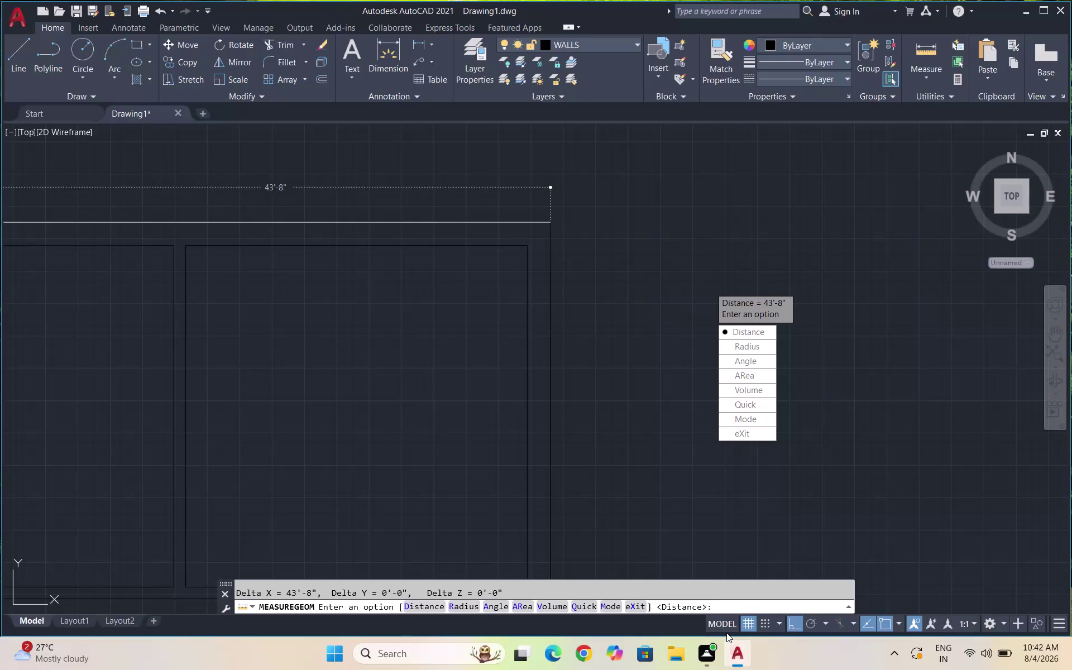
Measure the plan's left side from its lower-left to upper-left corner, reading 28'-3".
scroll(down, 3)
scroll(down, 3)
key(Return)
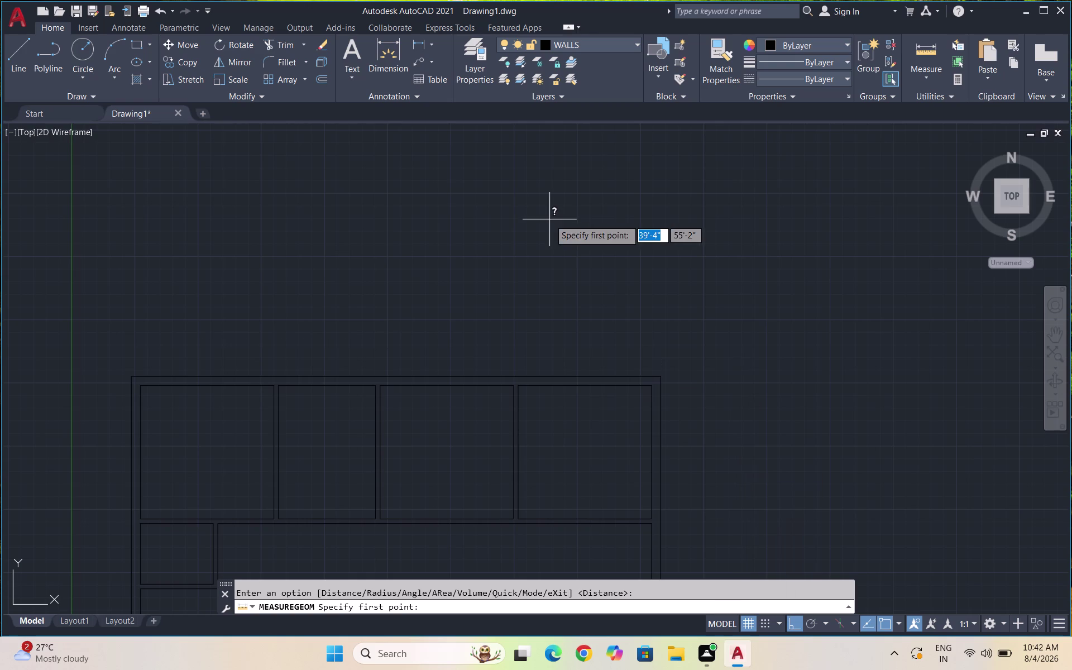
scroll(down, 3)
scroll(up, 3)
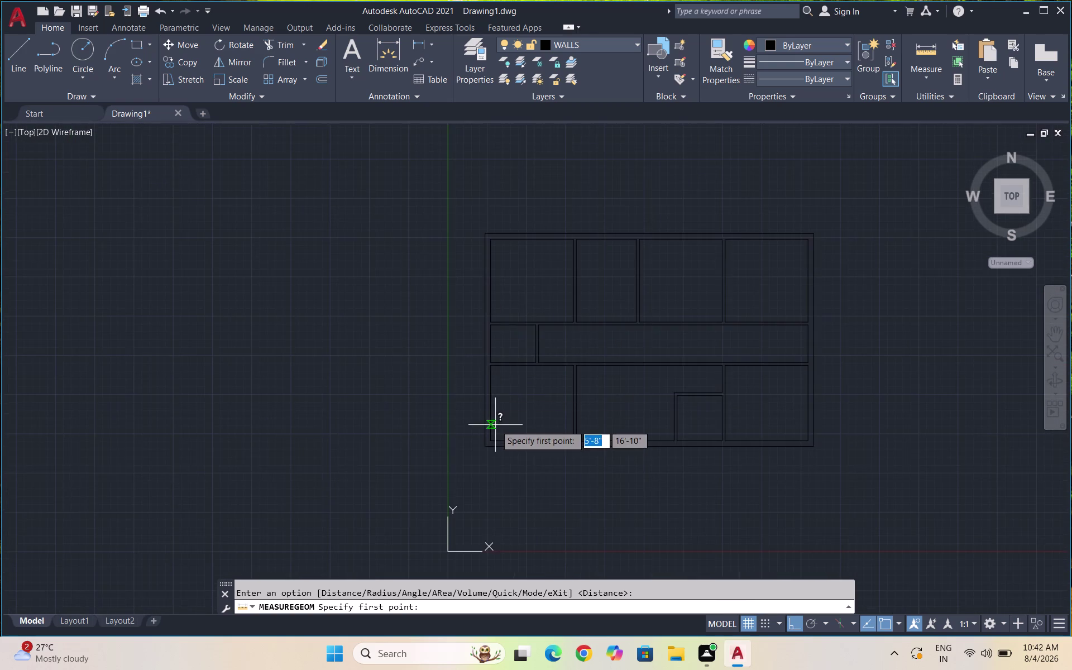
scroll(up, 3)
click(469, 485)
scroll(down, 3)
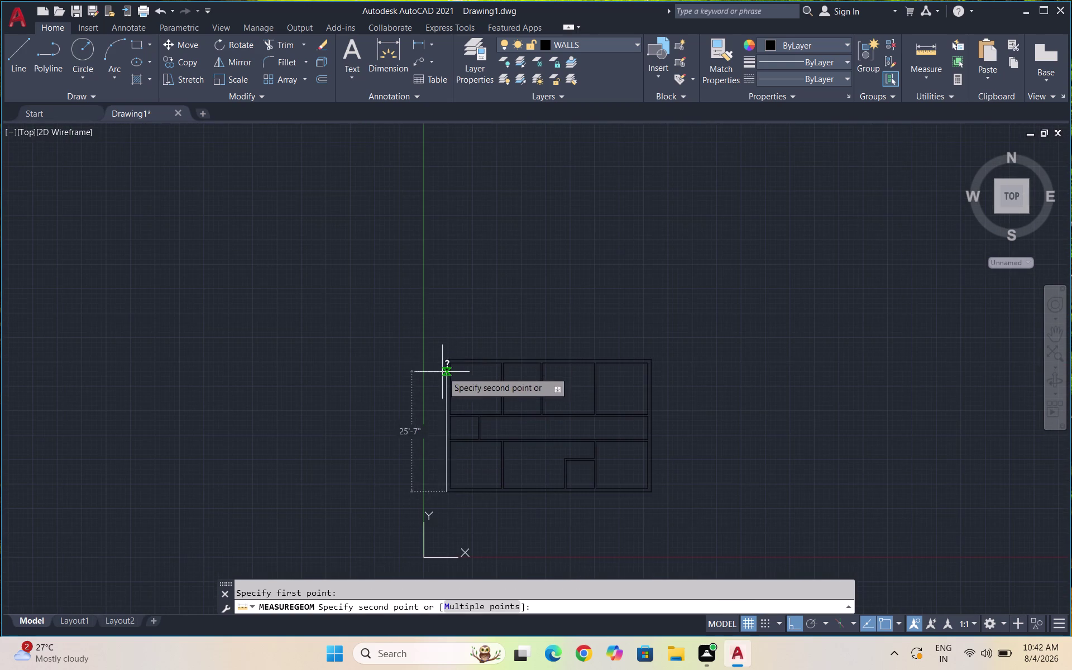
scroll(up, 3)
click(452, 326)
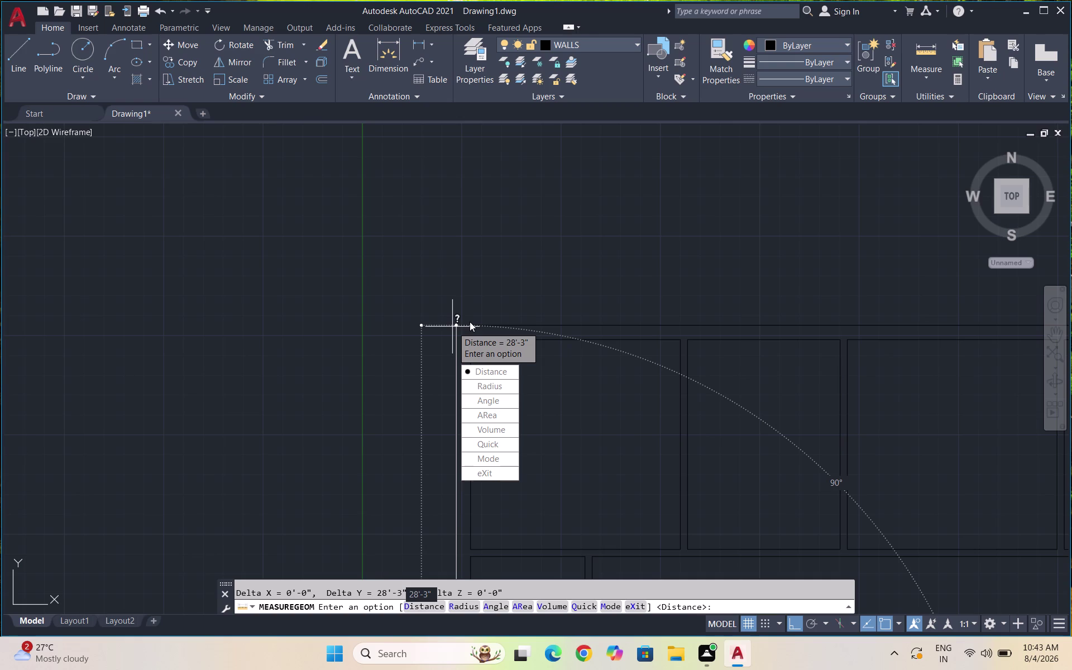
Bring up the distance measurement options and dismiss them without choosing.
scroll(up, 3)
click(532, 270)
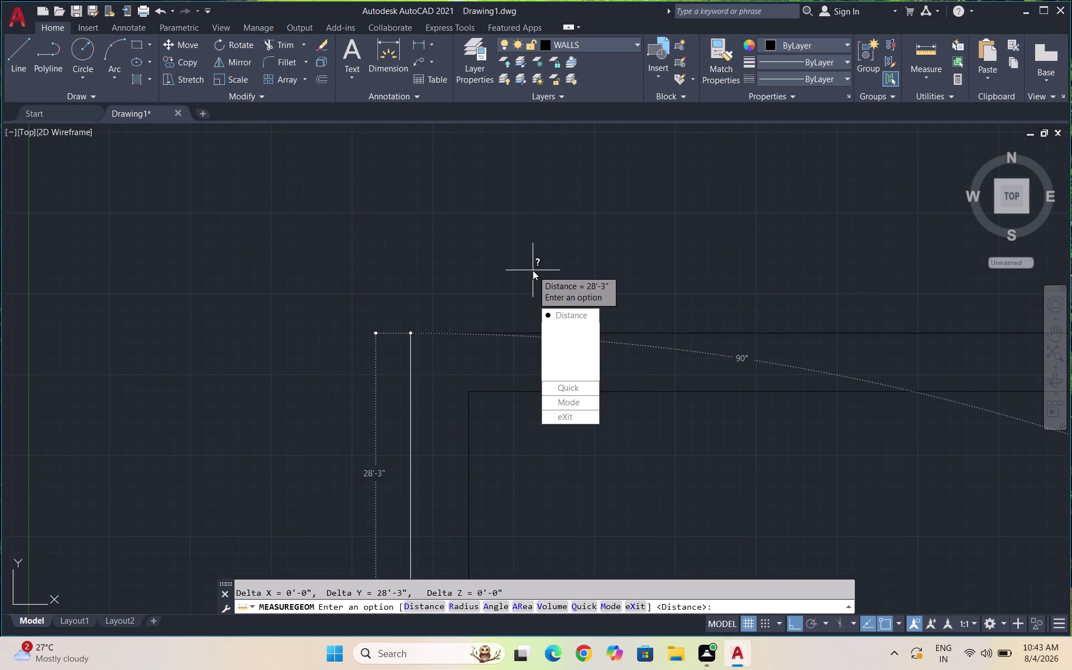
click(525, 285)
right_click(525, 284)
right_click(525, 284)
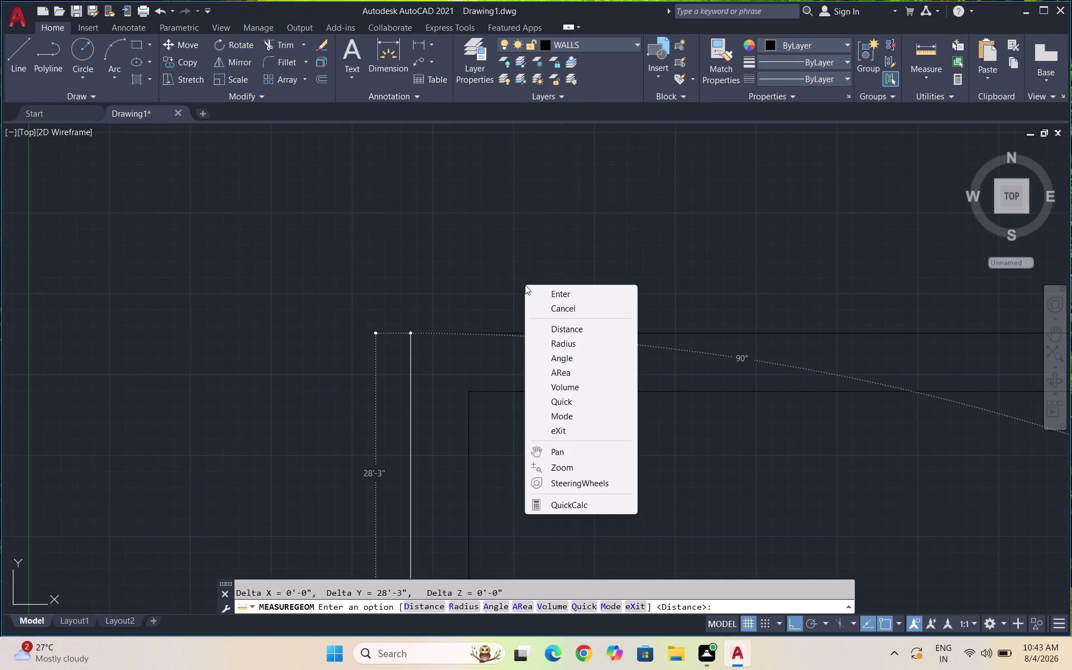
click(524, 284)
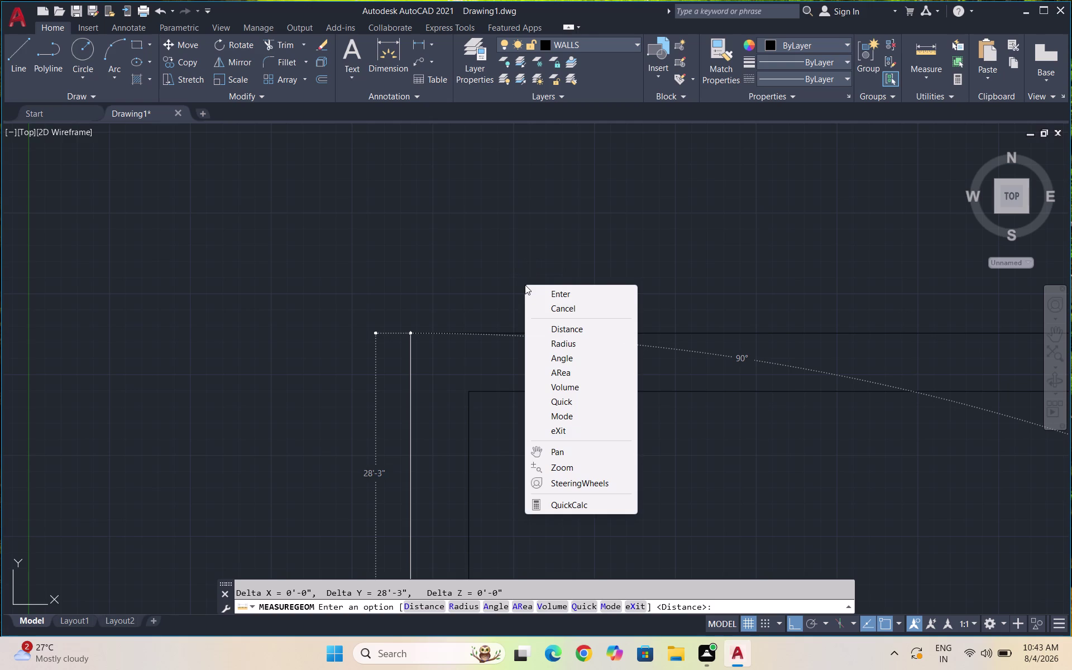
click(524, 284)
click(525, 285)
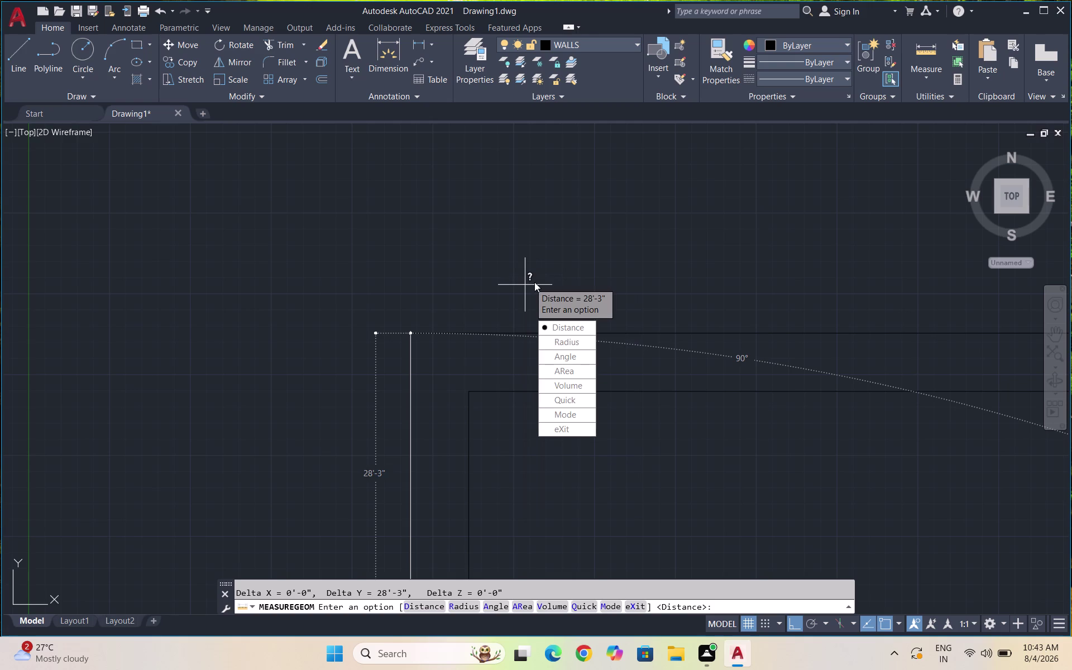
Reopen the measurement options, then cancel the distance measurement with Esc.
click(595, 286)
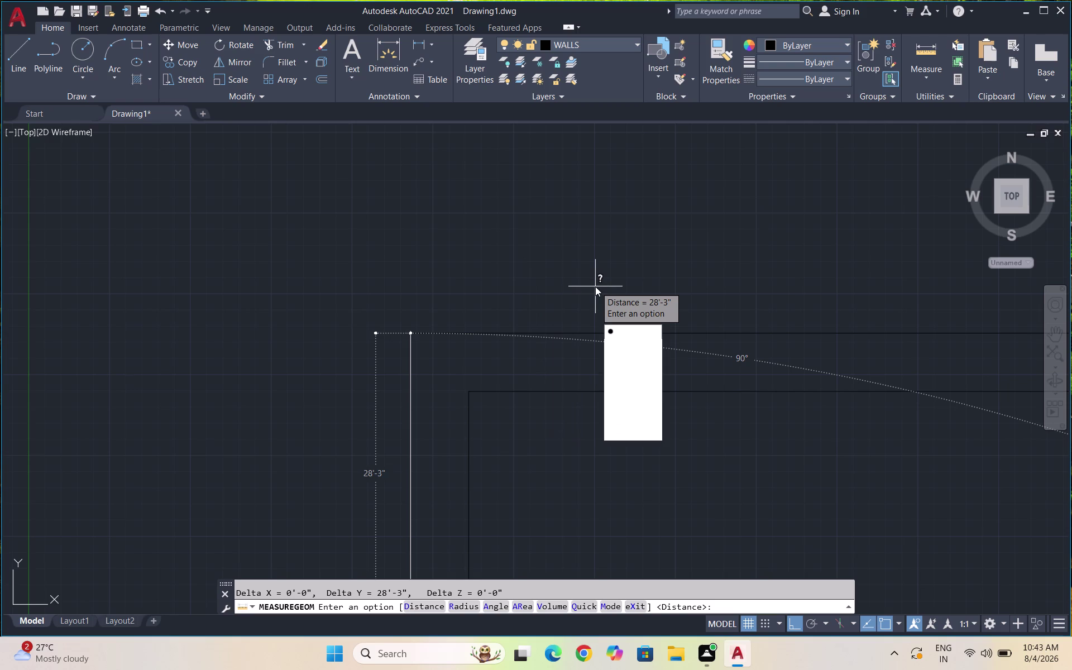
triple_click(595, 287)
right_click(595, 287)
right_click(595, 287)
double_click(595, 287)
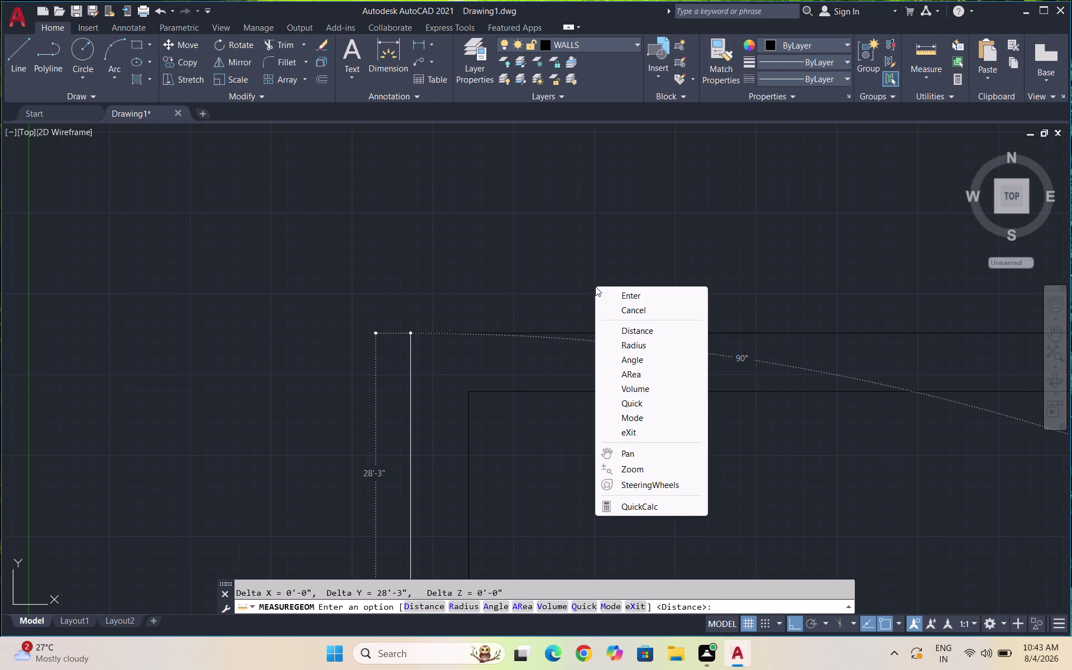
click(628, 287)
click(630, 286)
key(Escape)
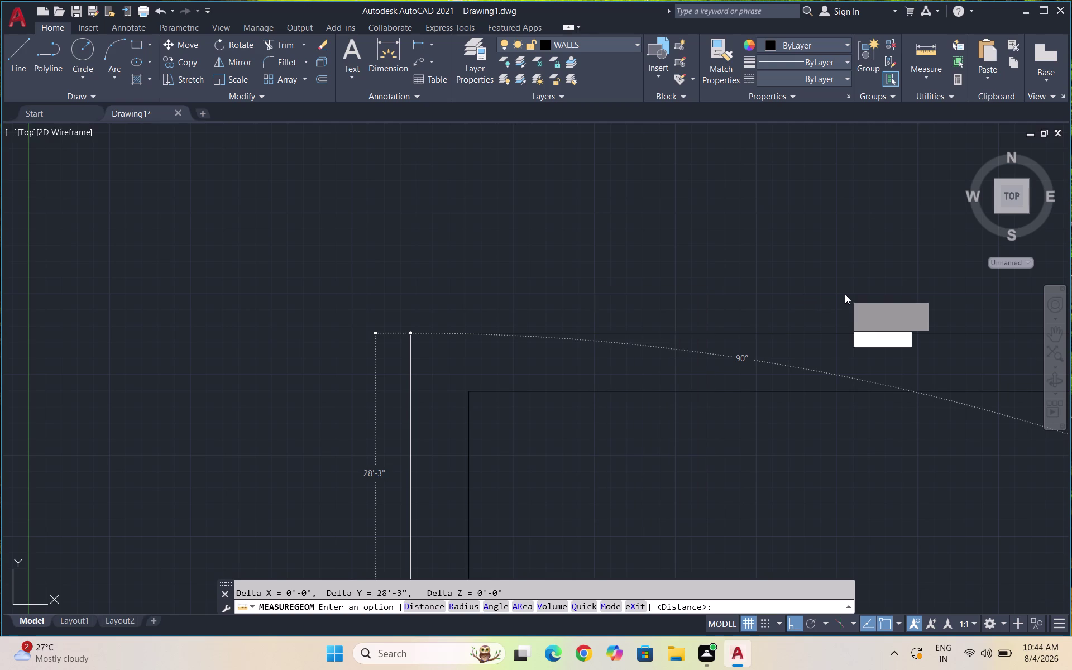
key(Escape)
scroll(down, 3)
Zoom into the plan and pick FURNITURE from the Home tab layer list.
scroll(down, 3)
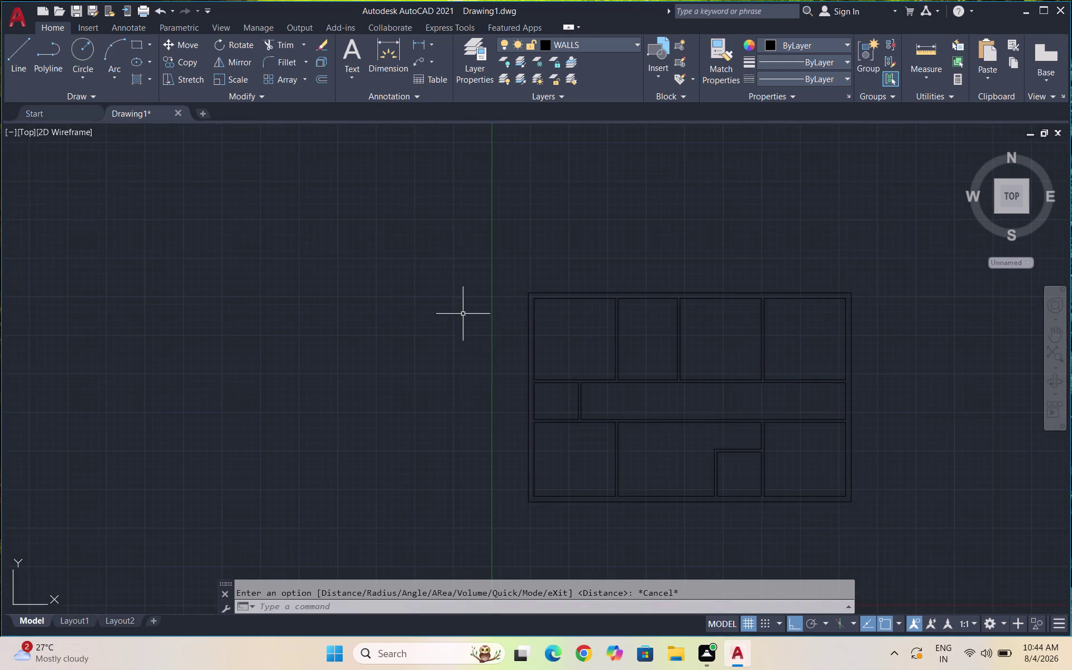
scroll(down, 3)
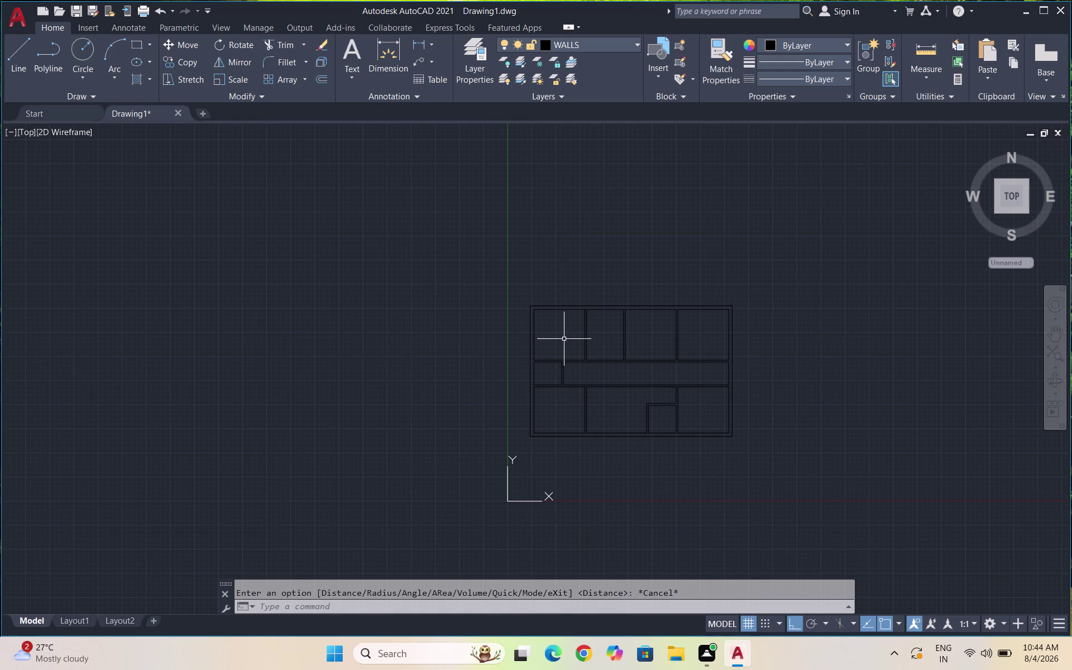
scroll(up, 3)
scroll(up, 3)
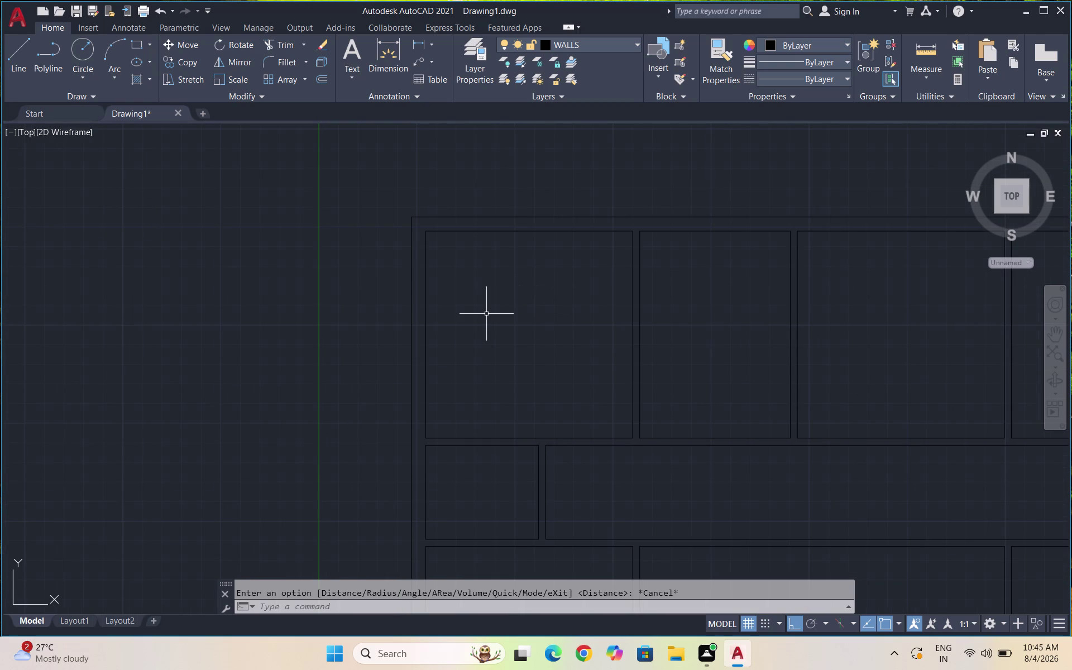
click(599, 45)
click(593, 114)
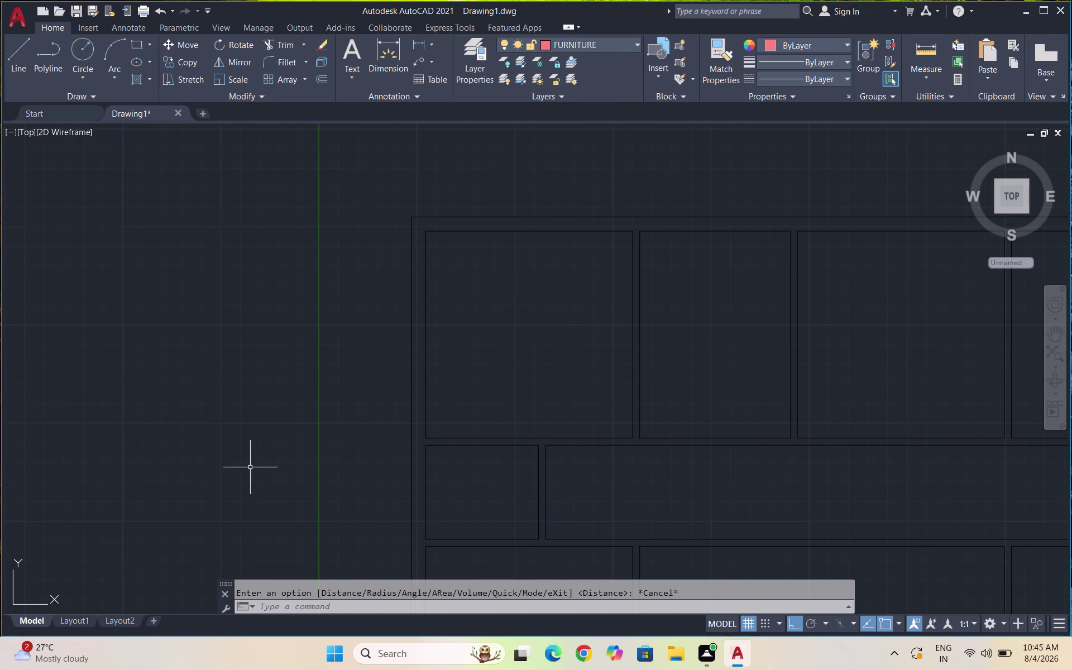
Open DesignCenter with DC and browse Sample > en-us > DesignCenter.
text(DC)
key(Return)
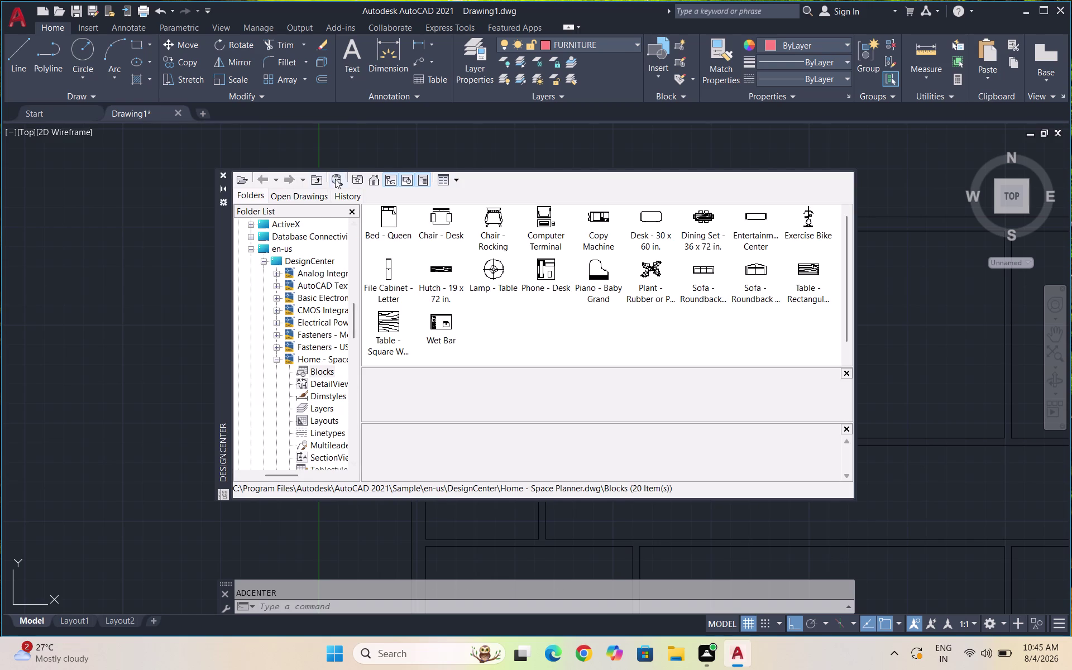
click(374, 179)
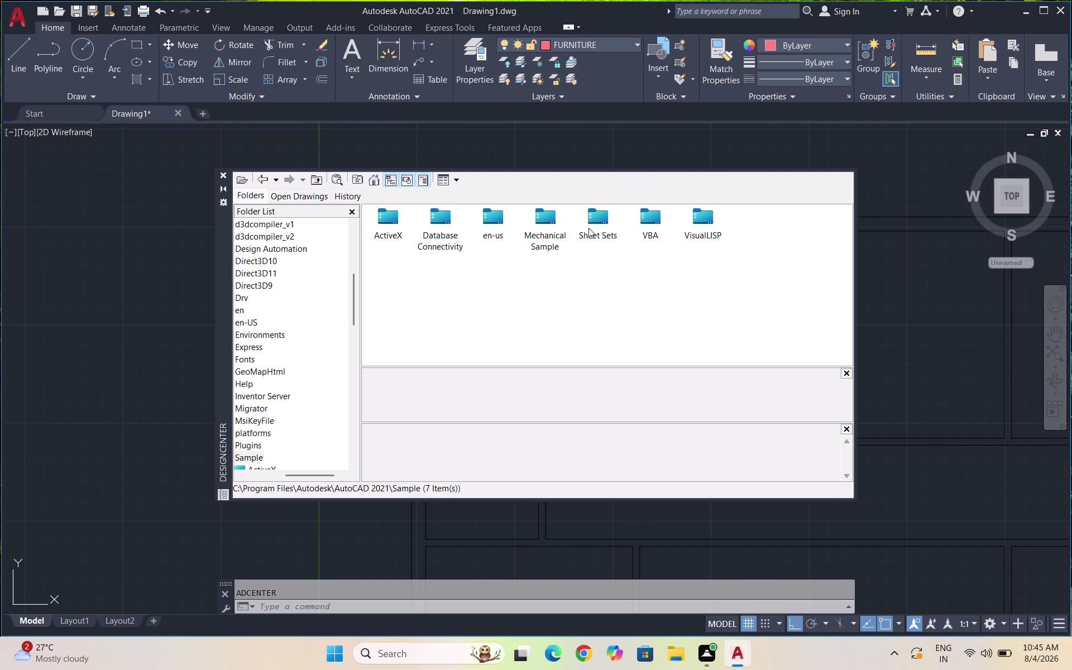
double_click(492, 212)
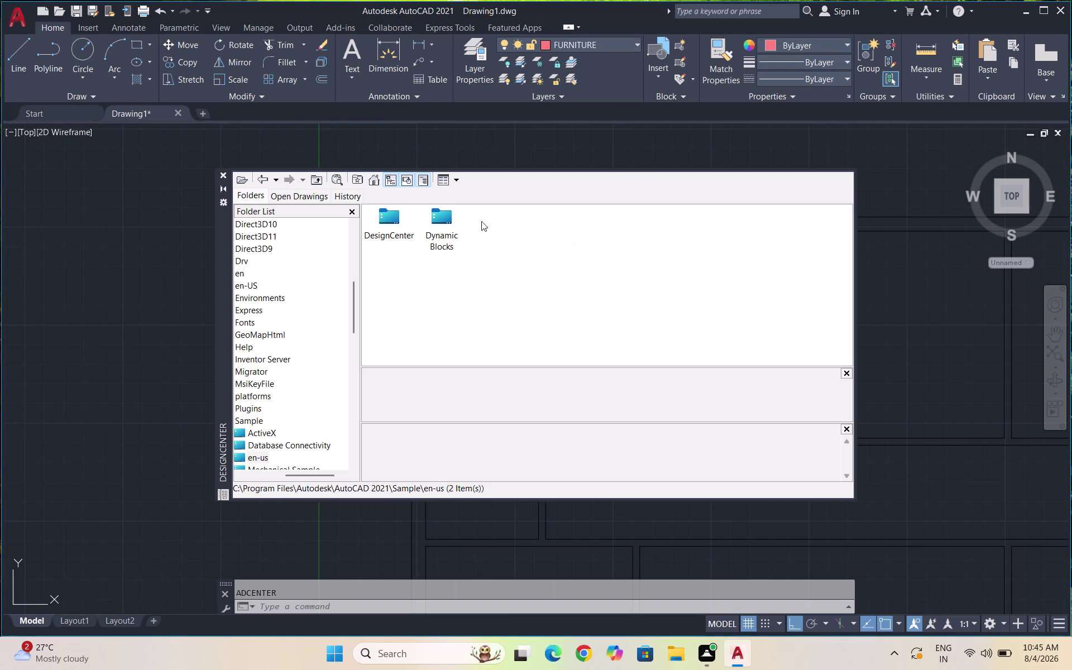
double_click(397, 219)
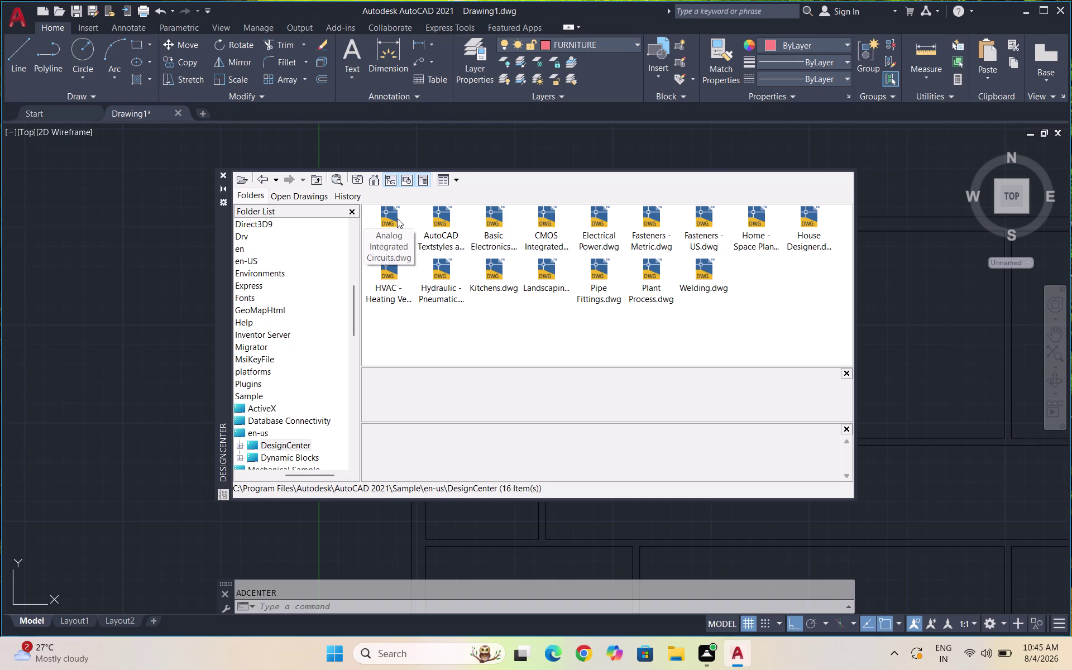
Preview the Home - Space Planner.dwg blocks, then go back up to the Sample folder.
double_click(753, 228)
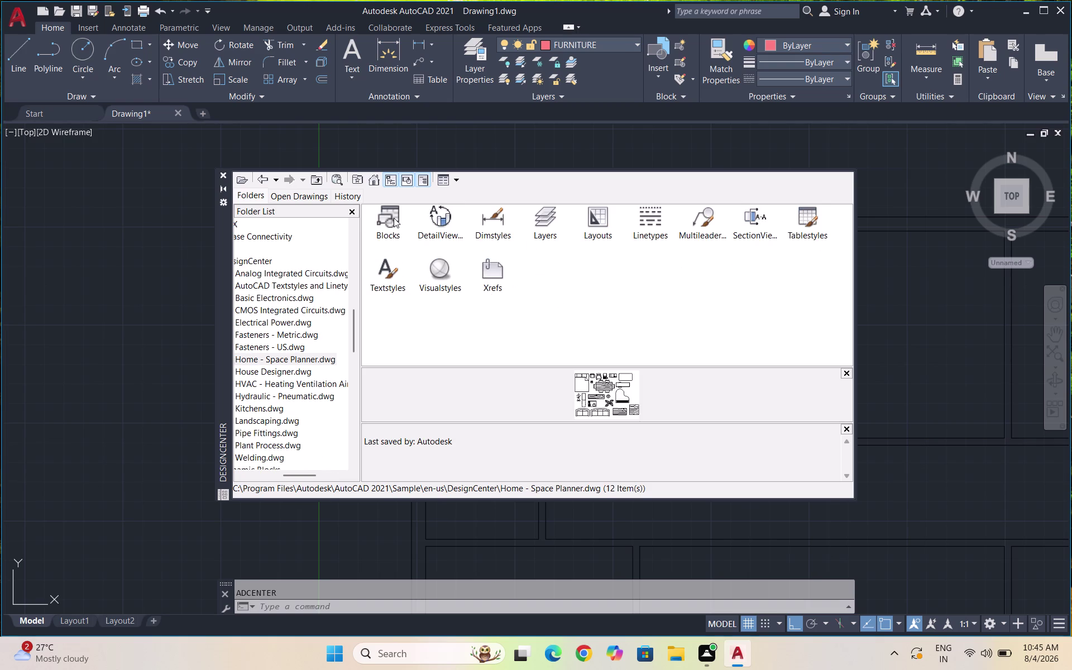
double_click(393, 218)
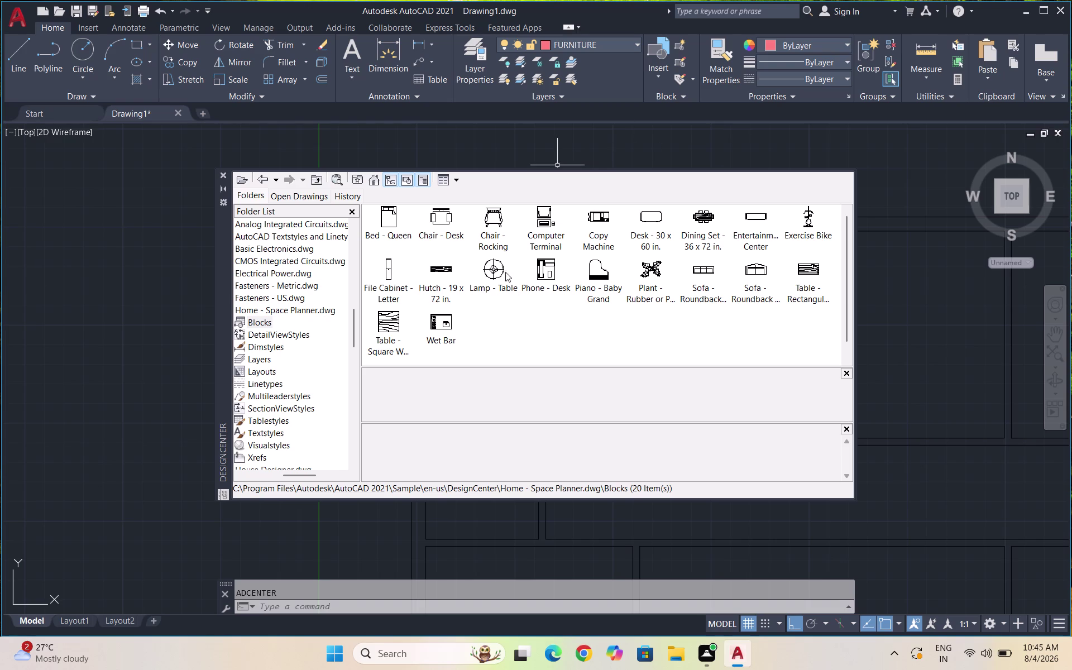
click(262, 180)
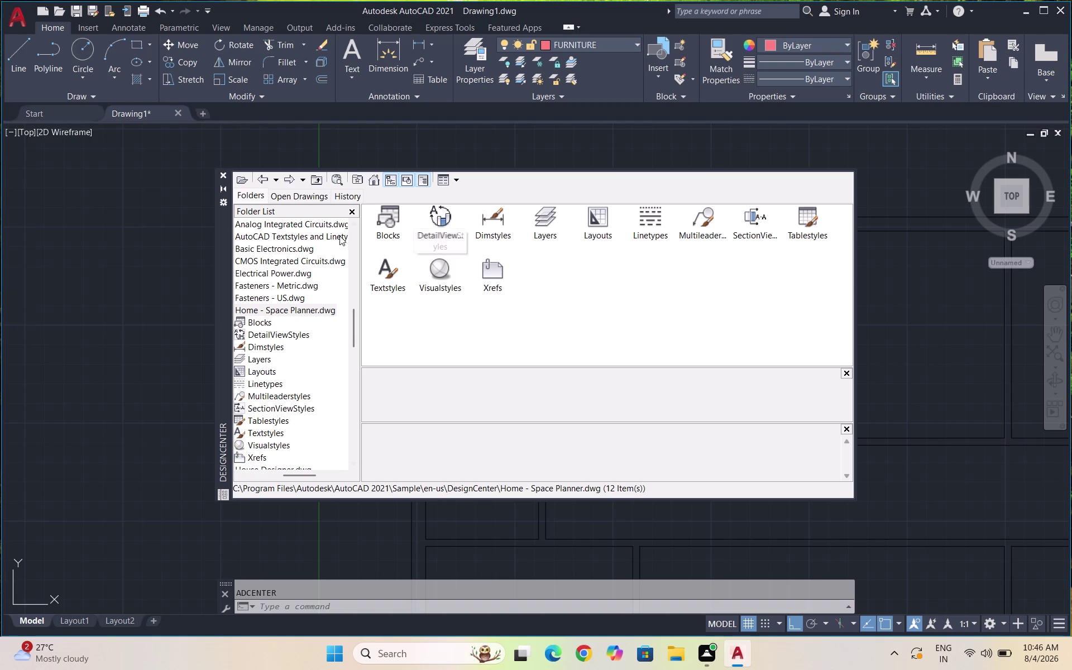
click(368, 181)
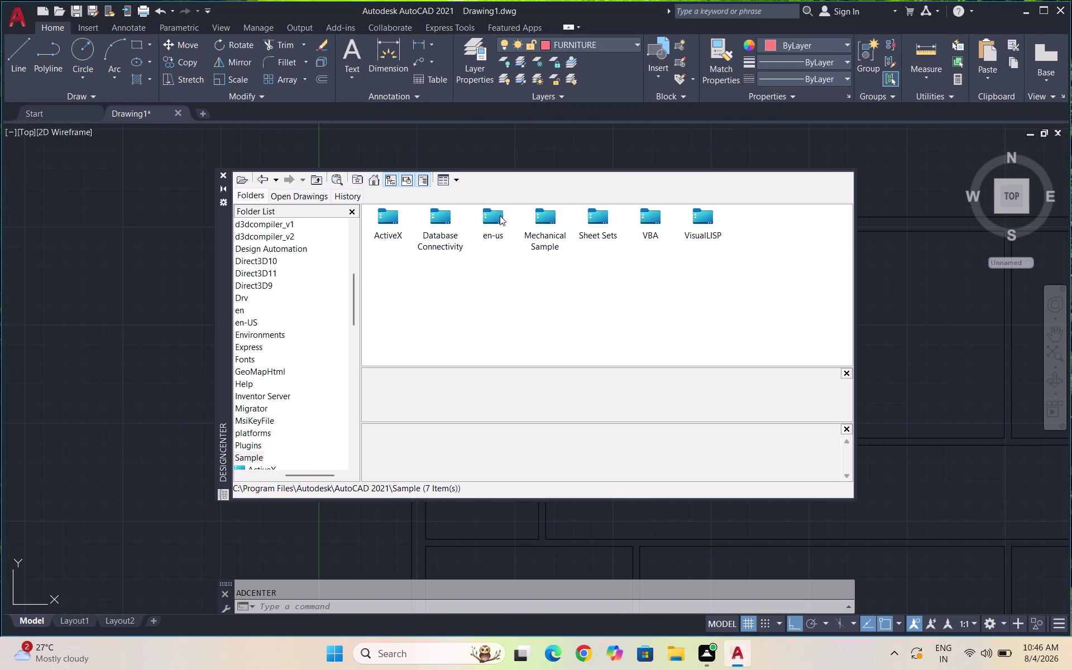
Browse en-us > DesignCenter and view the House Designer.dwg blocks.
double_click(499, 216)
double_click(398, 219)
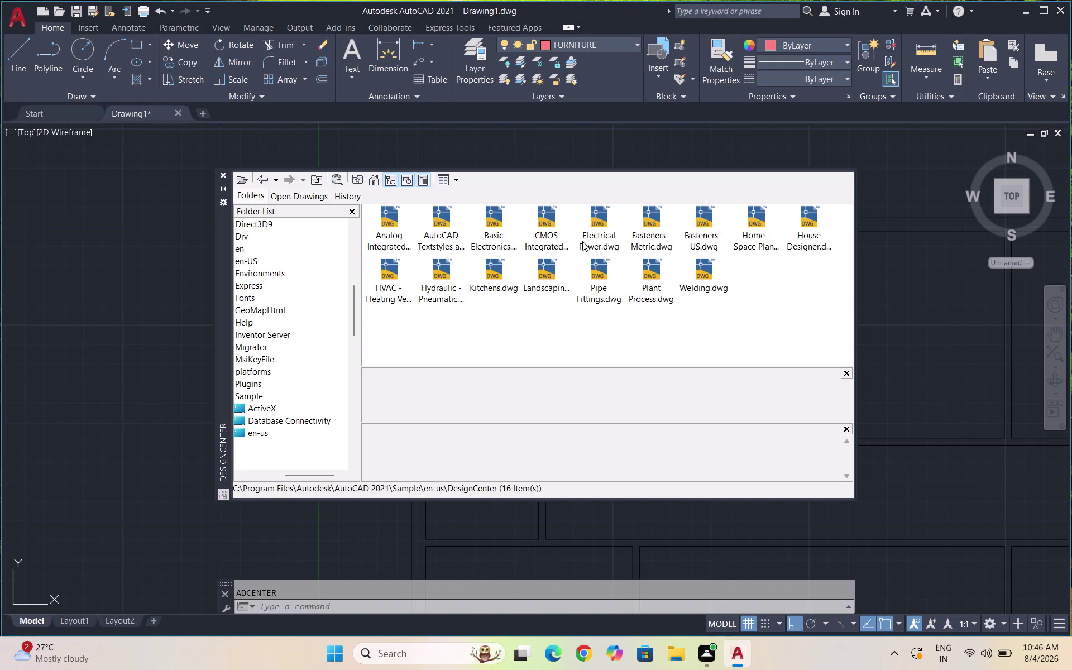
double_click(807, 221)
double_click(805, 221)
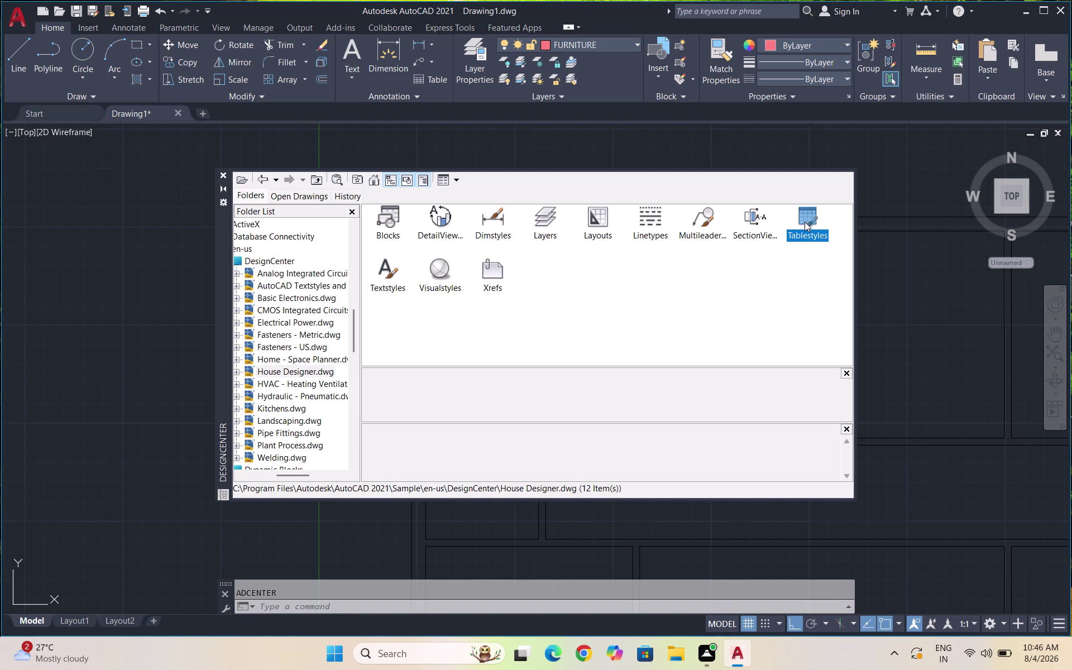
click(395, 216)
click(391, 219)
double_click(391, 220)
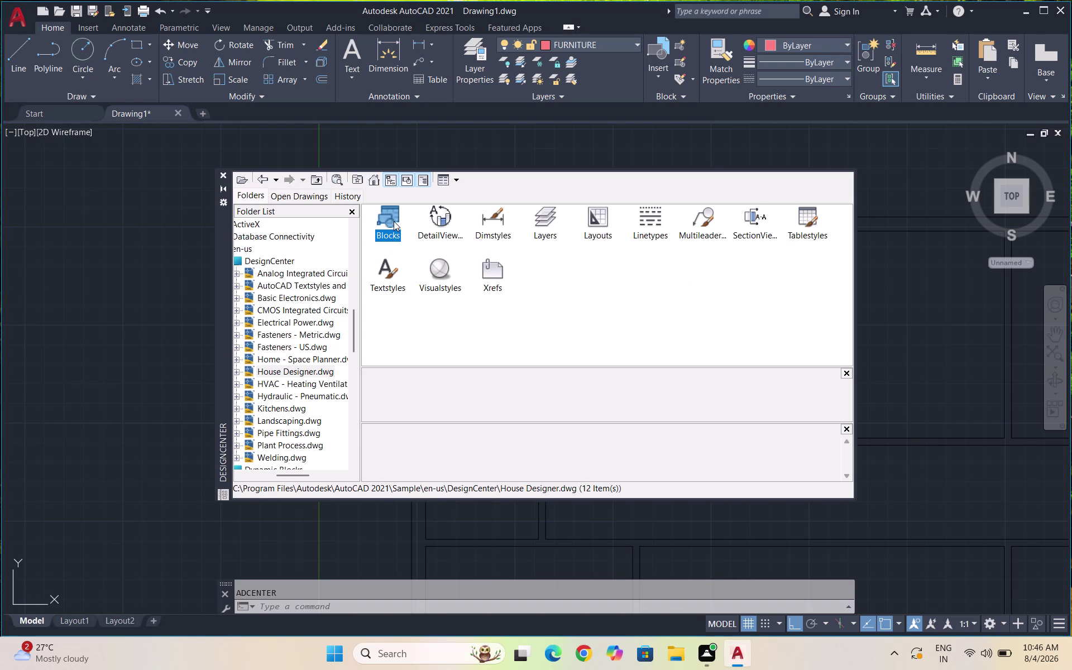
double_click(394, 221)
triple_click(389, 220)
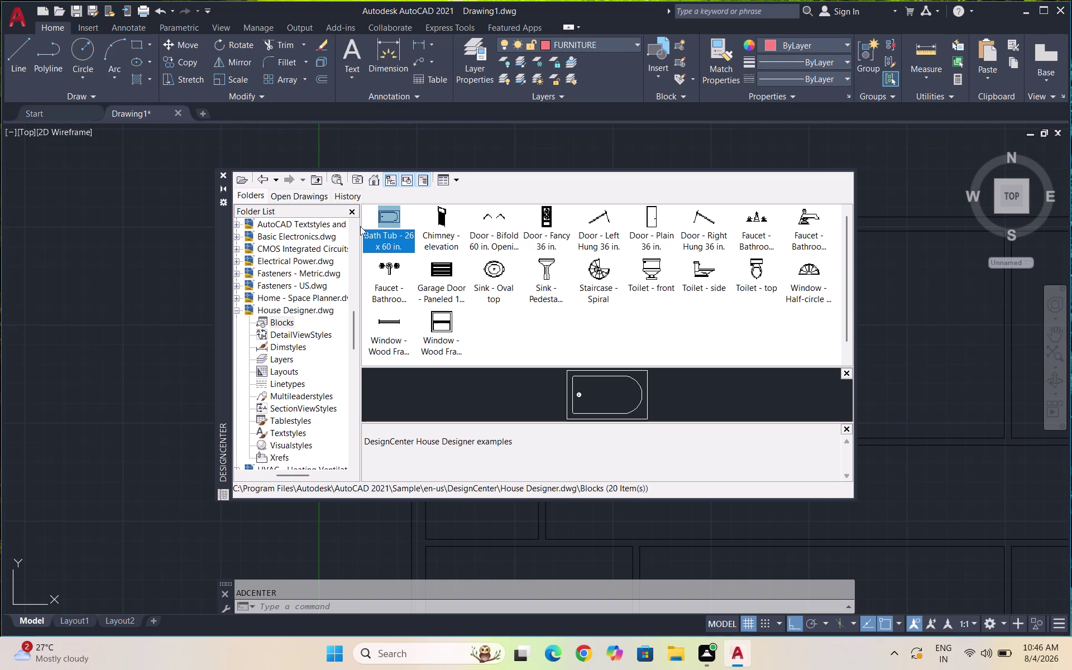
Go back and show the Home - Space Planner blocks, selecting Bed - Queen.
click(265, 177)
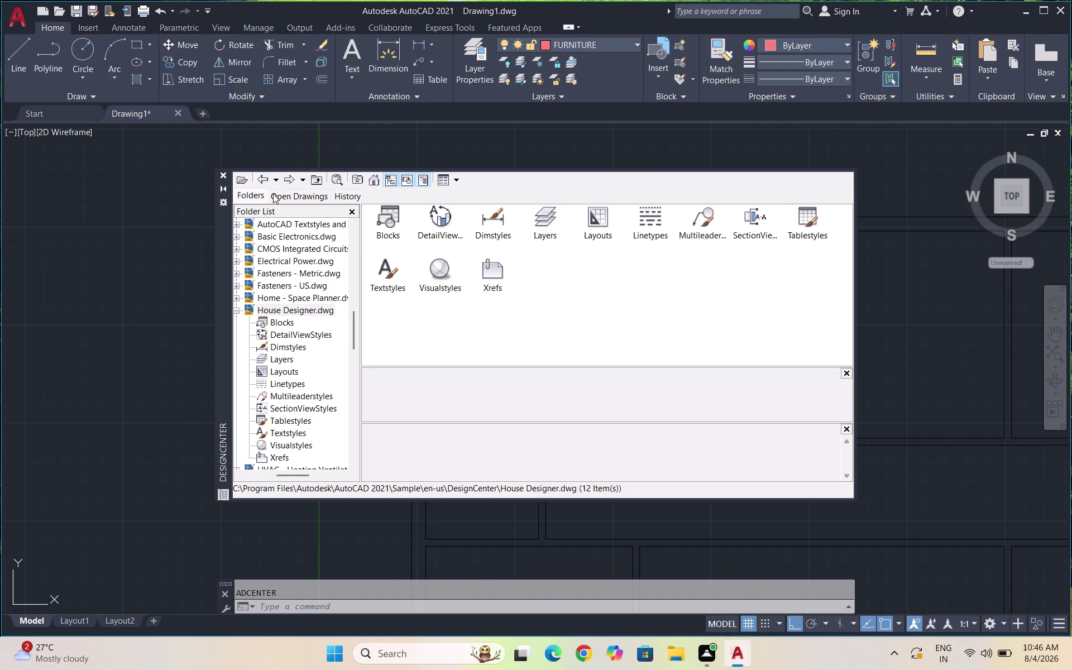
click(267, 176)
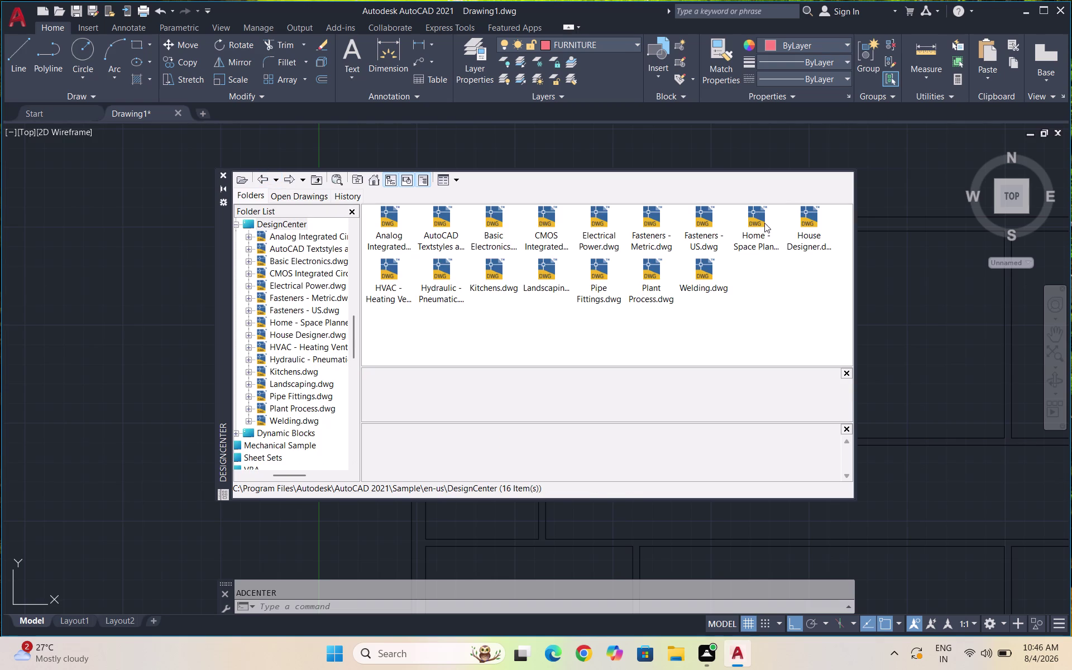
double_click(762, 223)
double_click(388, 221)
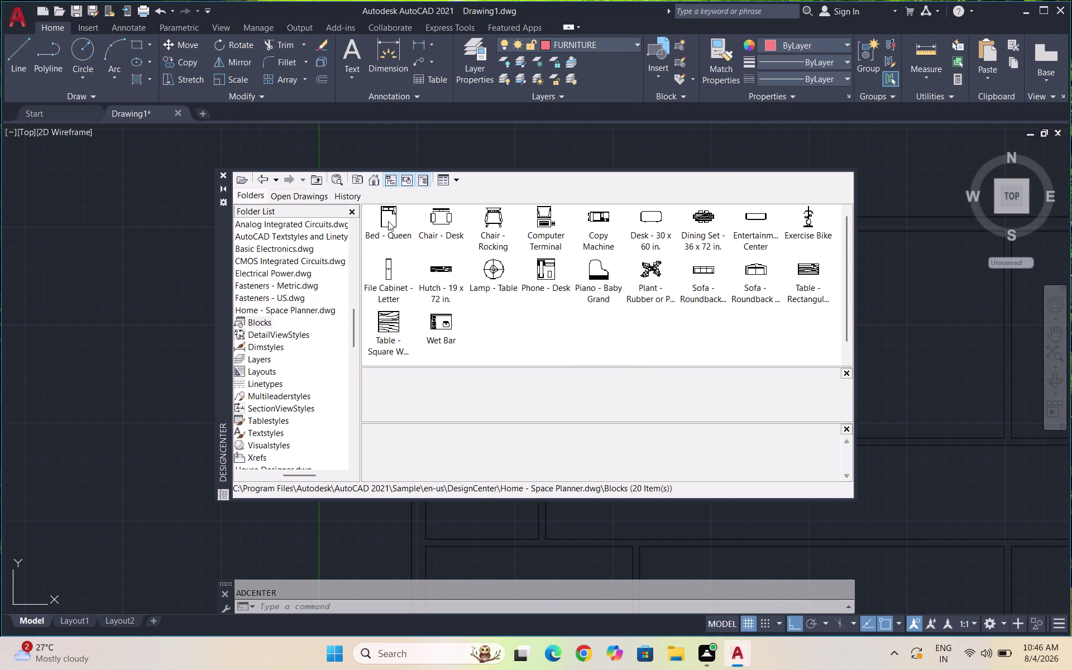
click(400, 218)
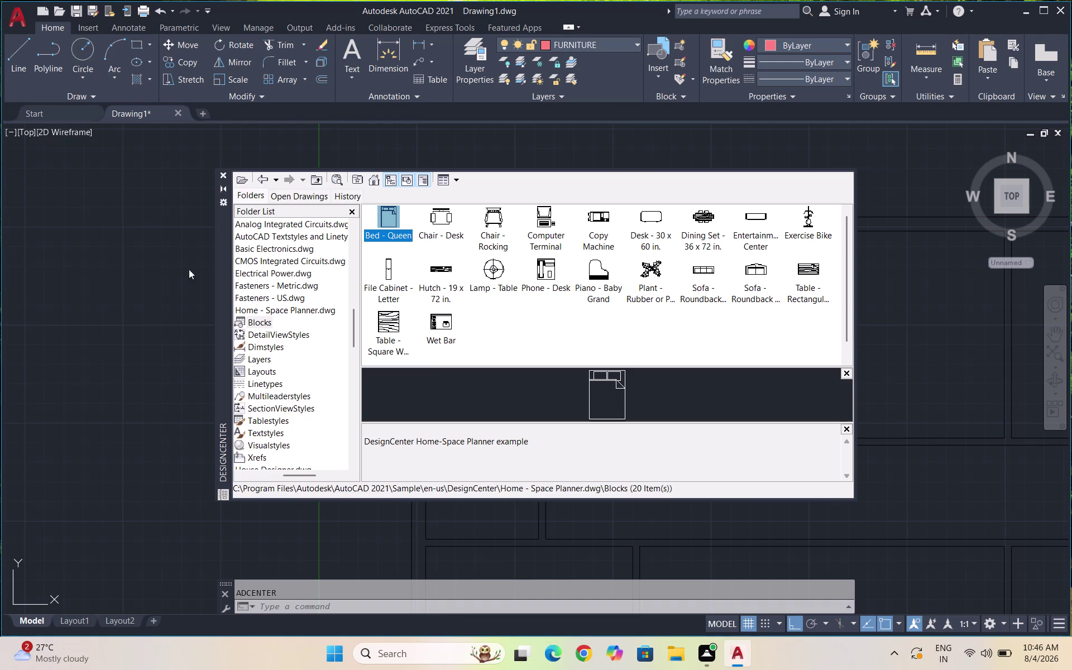
Place the Bed - Queen block left of the plan, then return to the sample drawings list.
double_click(389, 220)
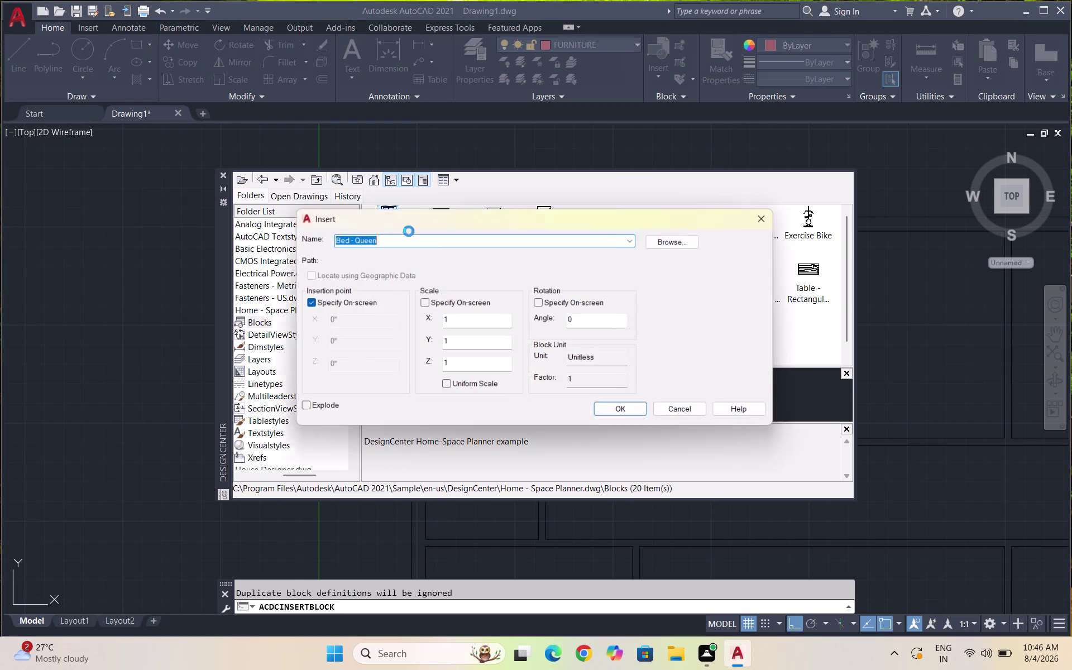
click(612, 414)
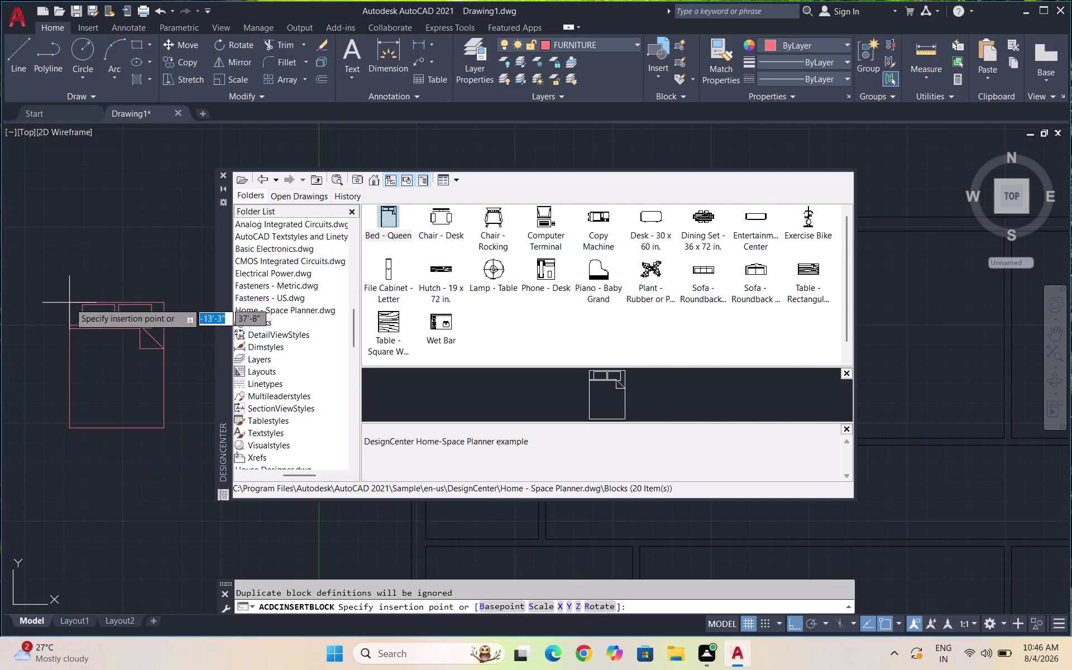
click(69, 303)
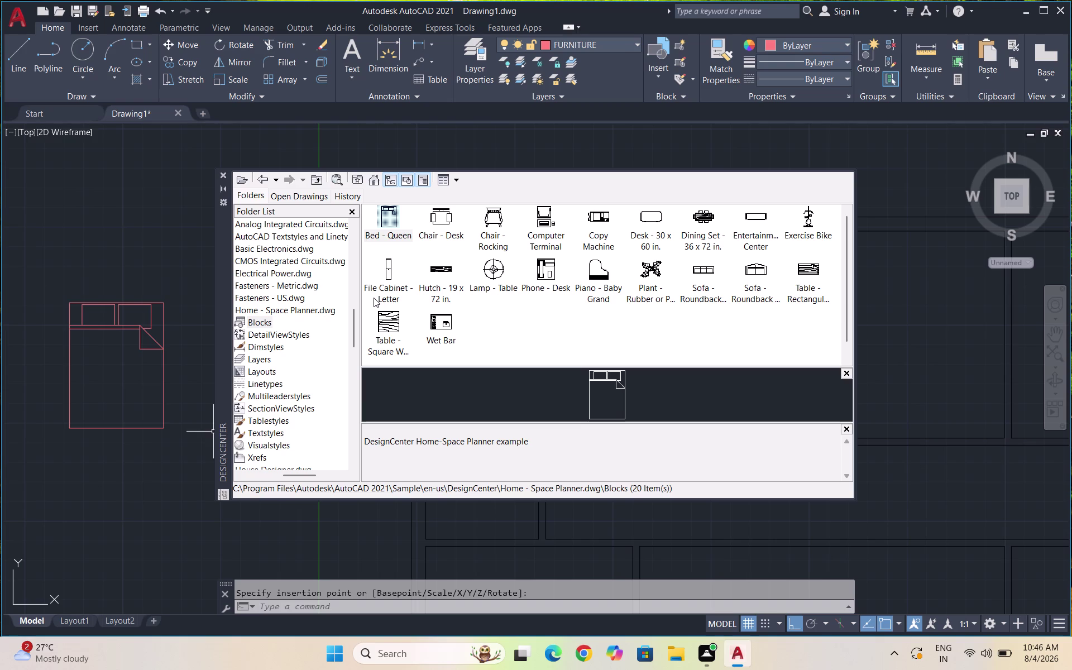
click(263, 174)
click(264, 178)
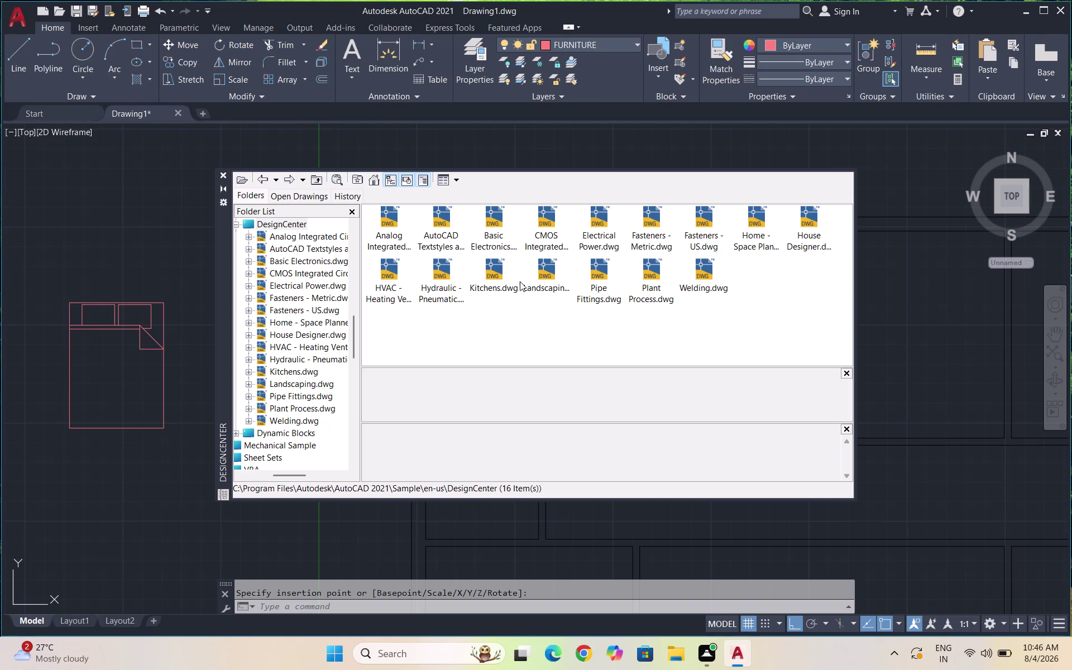
Place the Kitchens Range-Oven - 30 in top block above the bed.
double_click(491, 280)
double_click(385, 222)
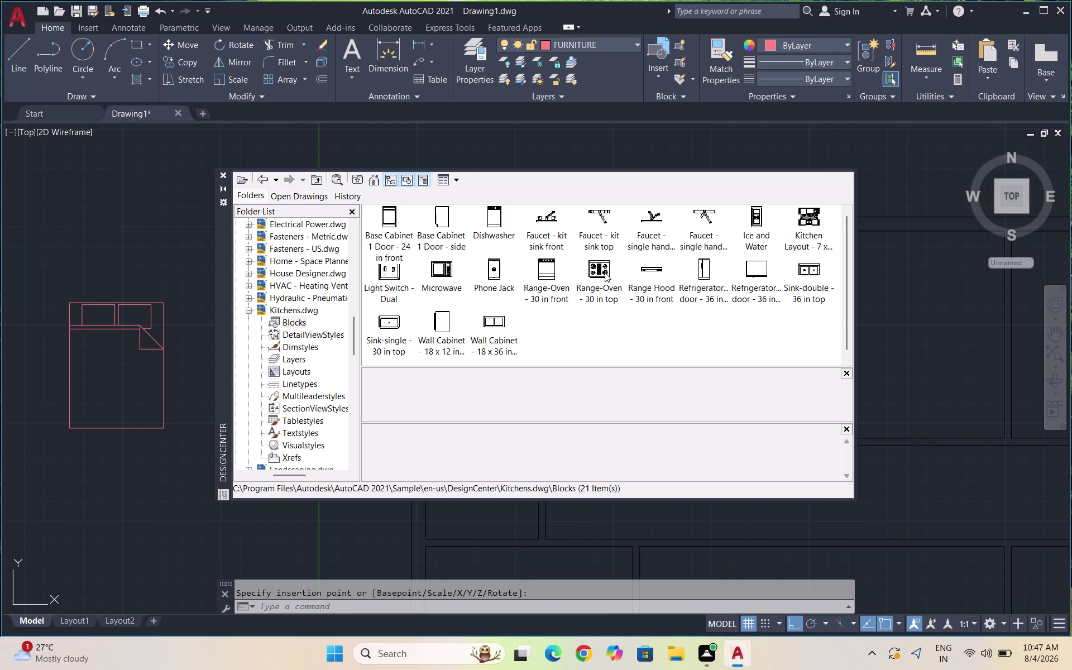
drag(604, 272, 424, 333)
double_click(597, 276)
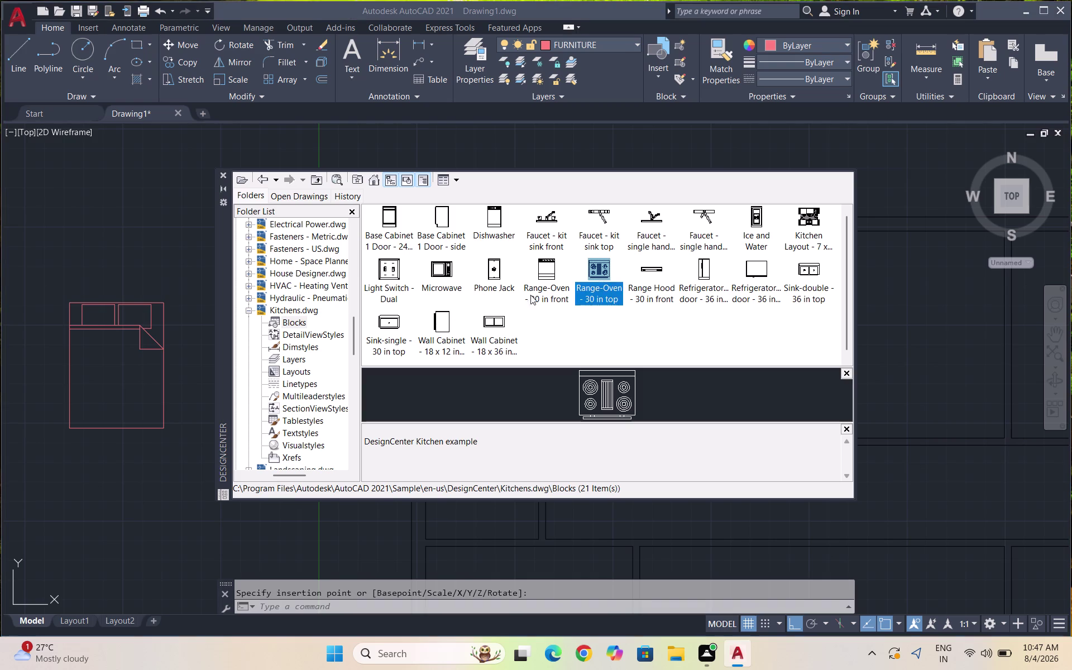
click(620, 407)
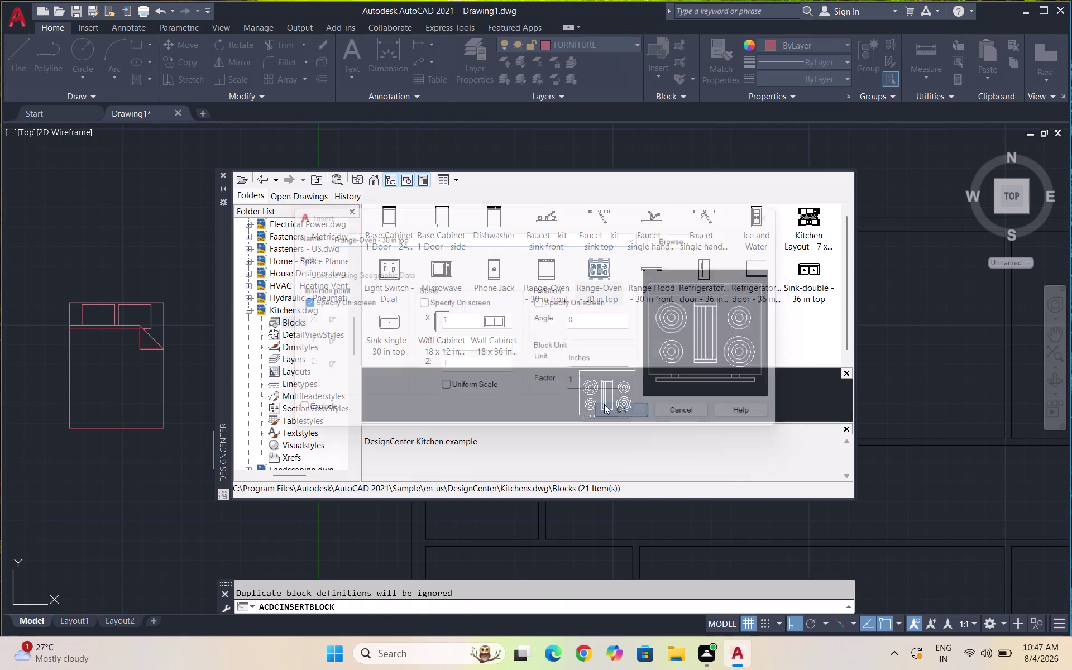
click(110, 205)
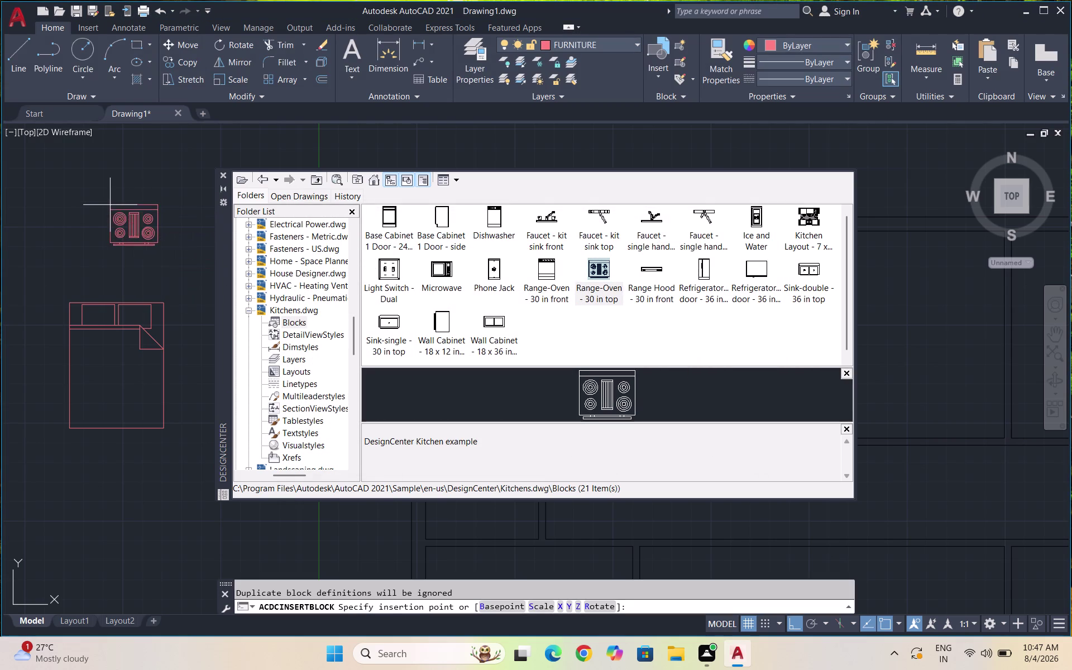
Place the Sink-single - 30 in top block above the range oven.
double_click(387, 318)
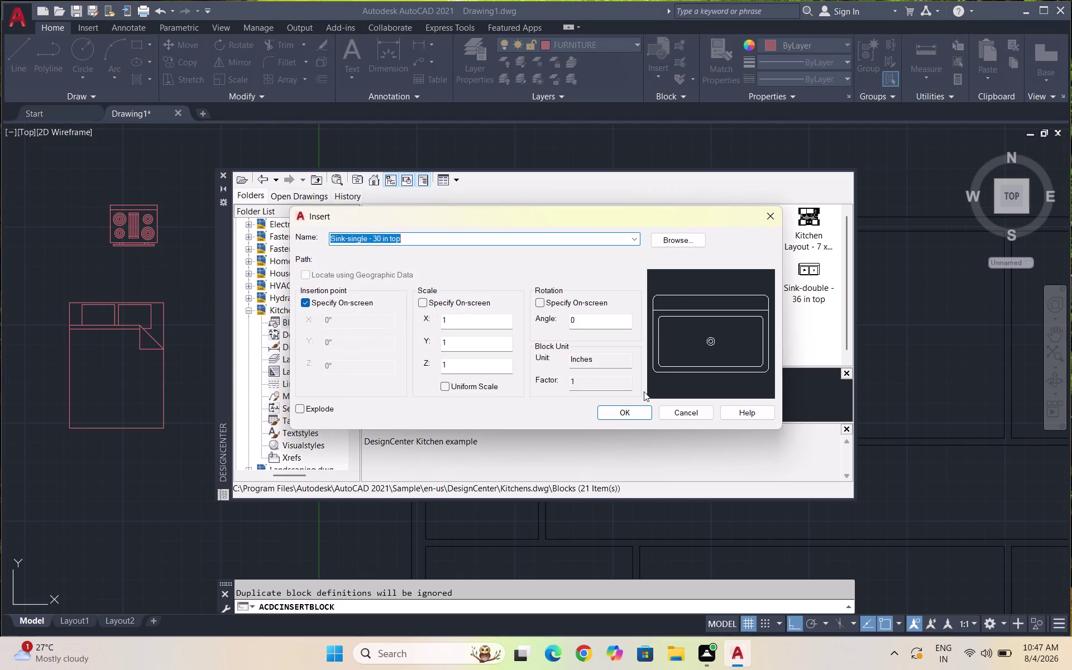
click(621, 409)
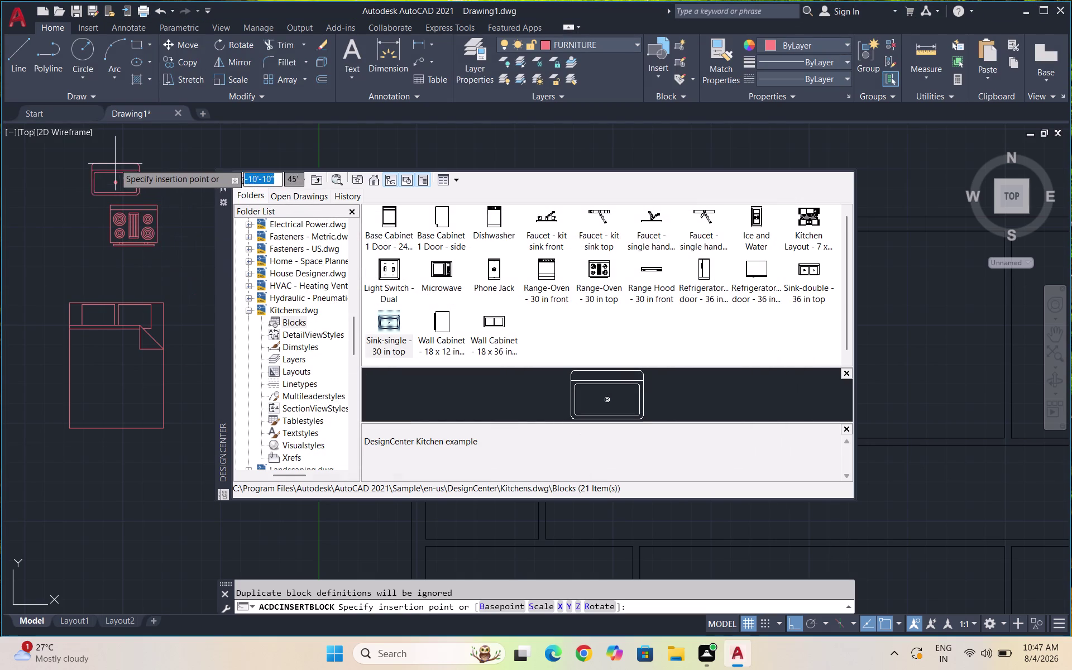
click(97, 157)
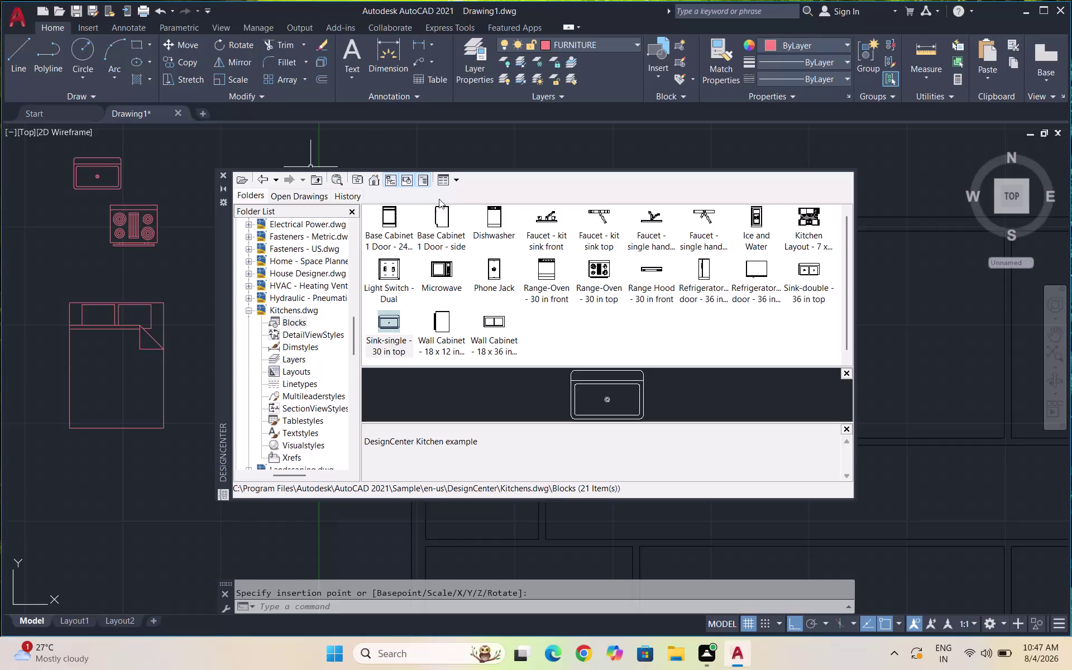
click(260, 181)
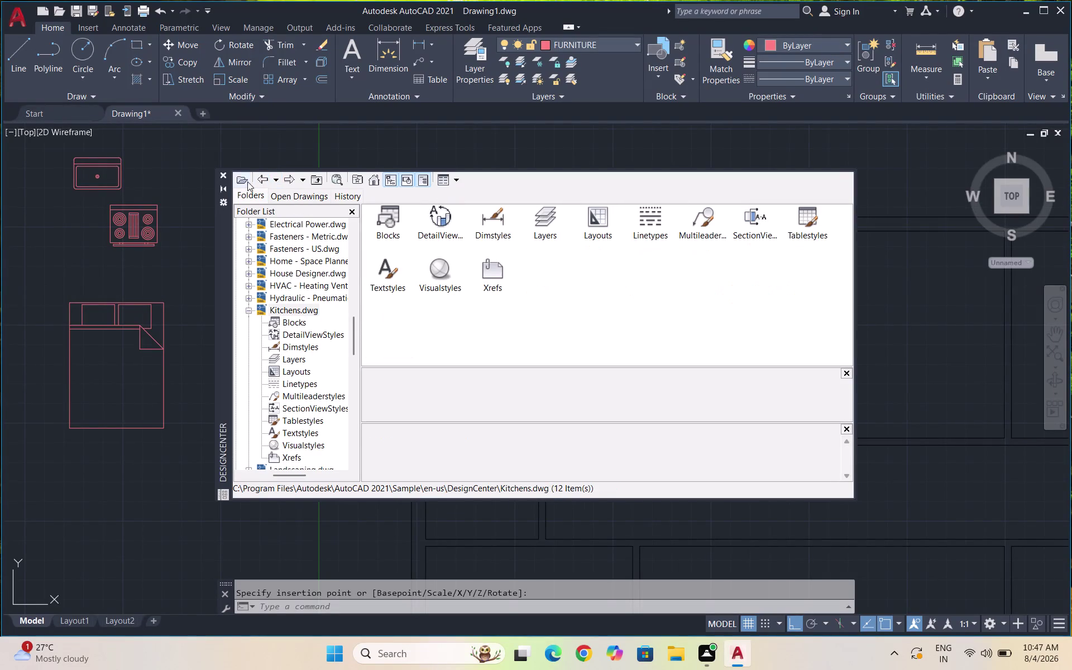
Place the House Designer Toilet - top block left of the range and close DesignCenter.
click(261, 177)
double_click(810, 227)
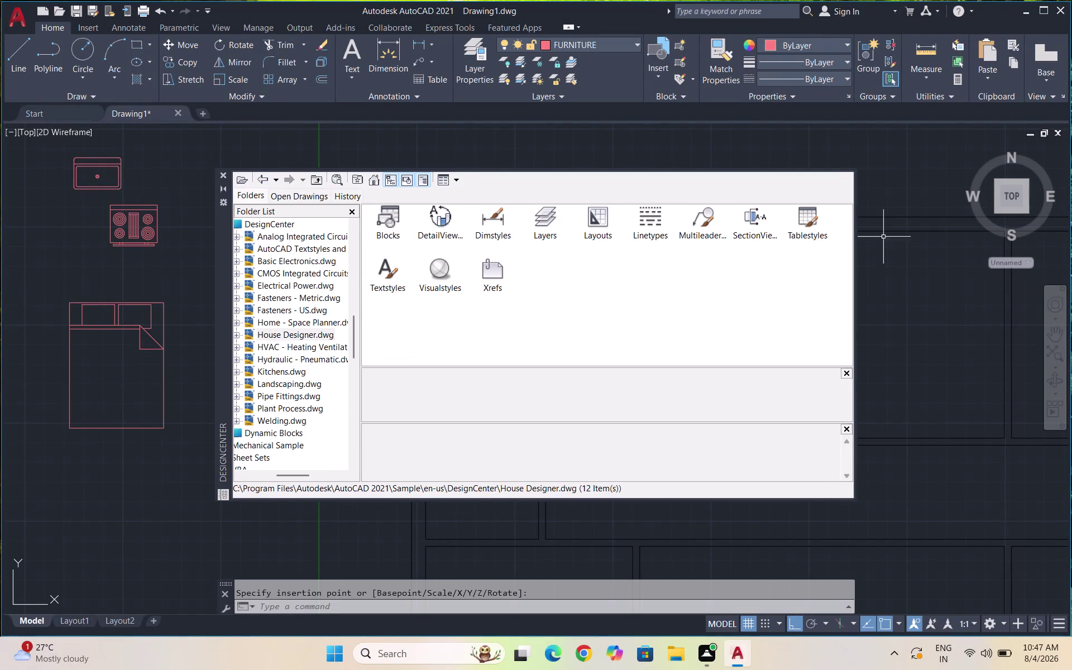
double_click(387, 220)
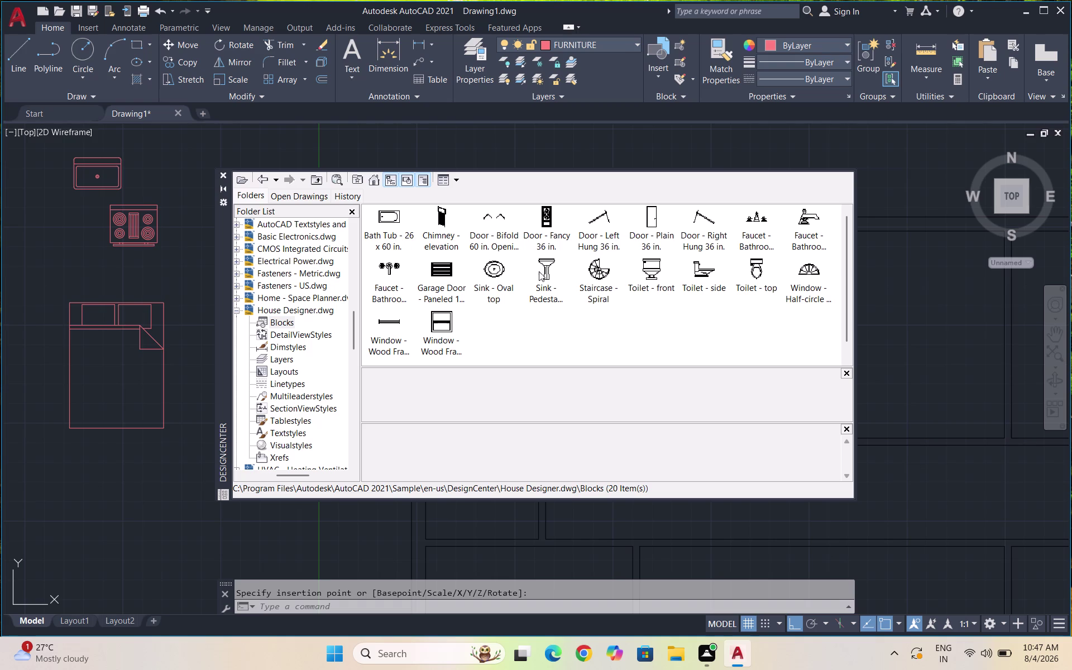
click(756, 266)
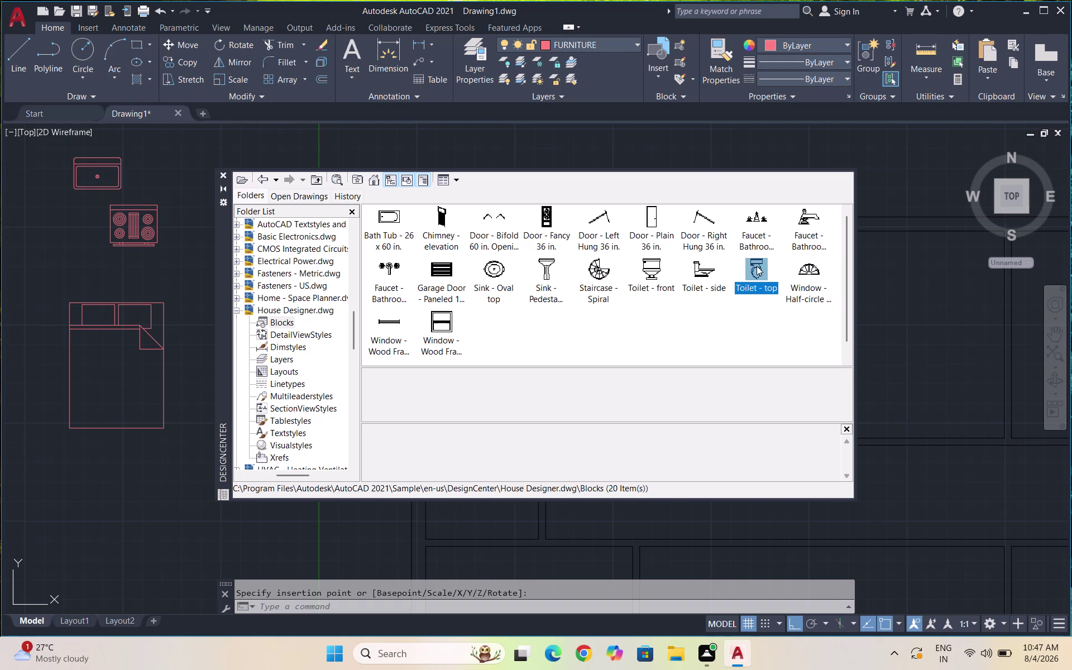
double_click(757, 273)
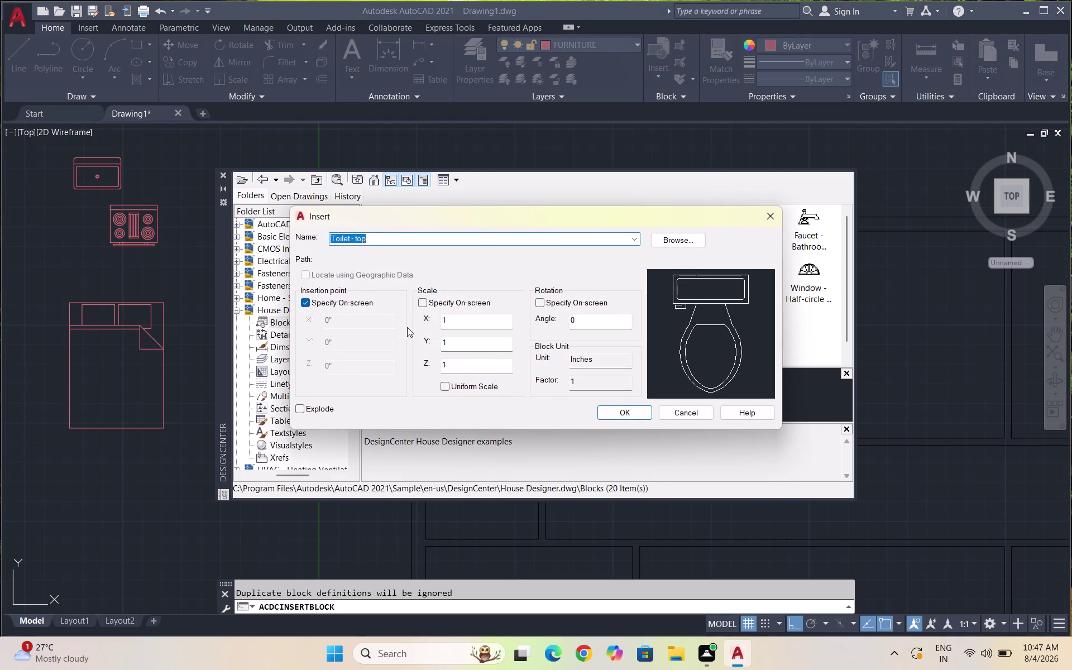
click(627, 415)
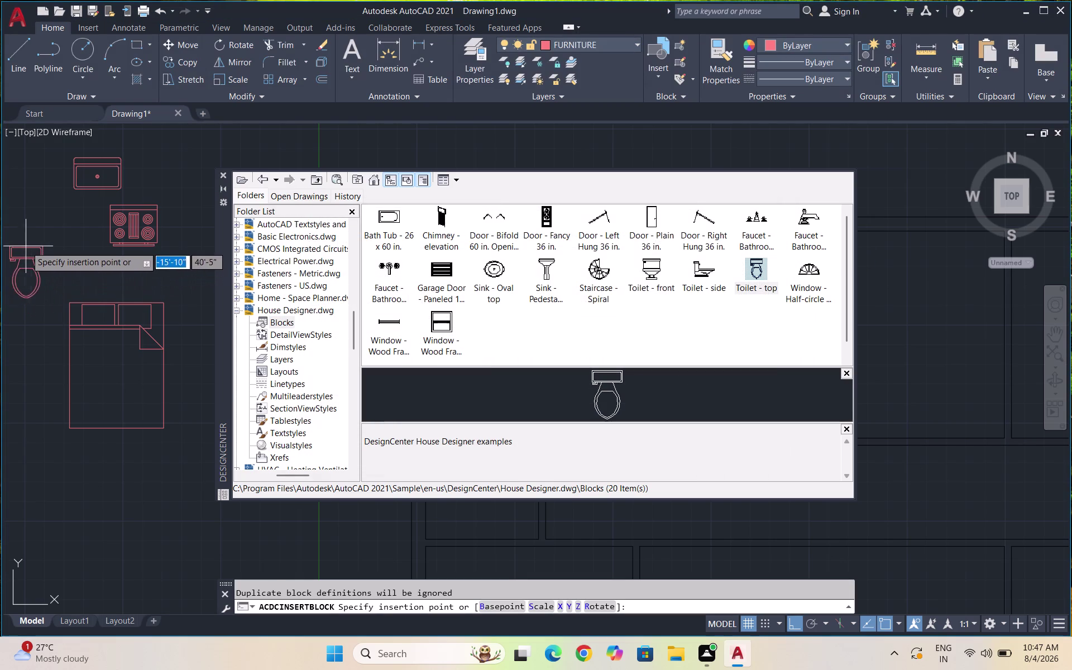
click(36, 237)
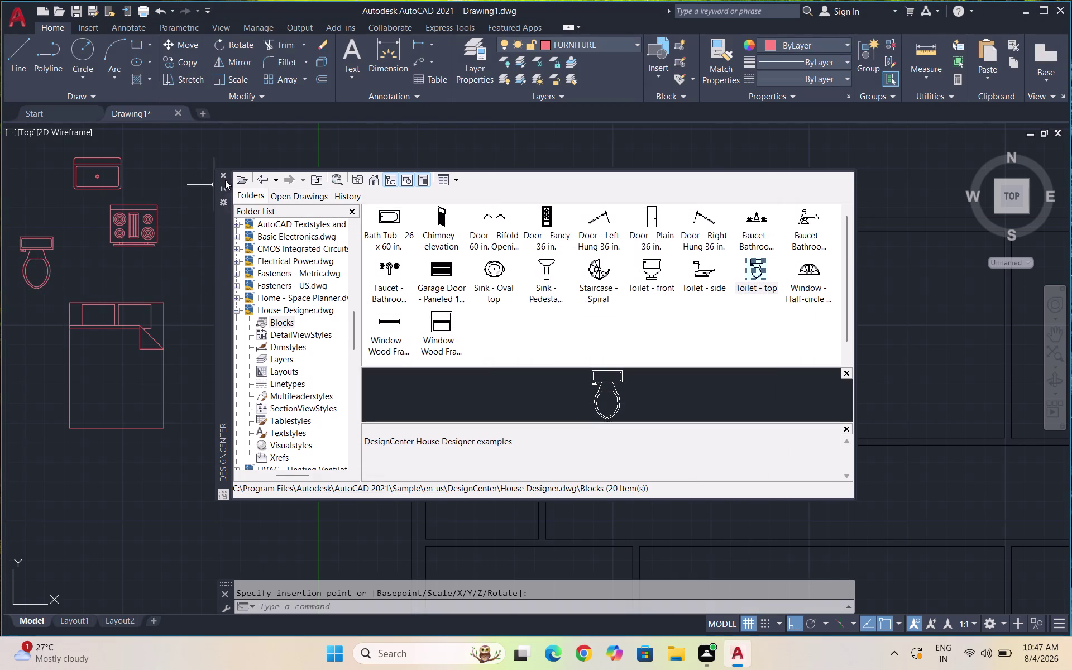
click(226, 174)
scroll(down, 3)
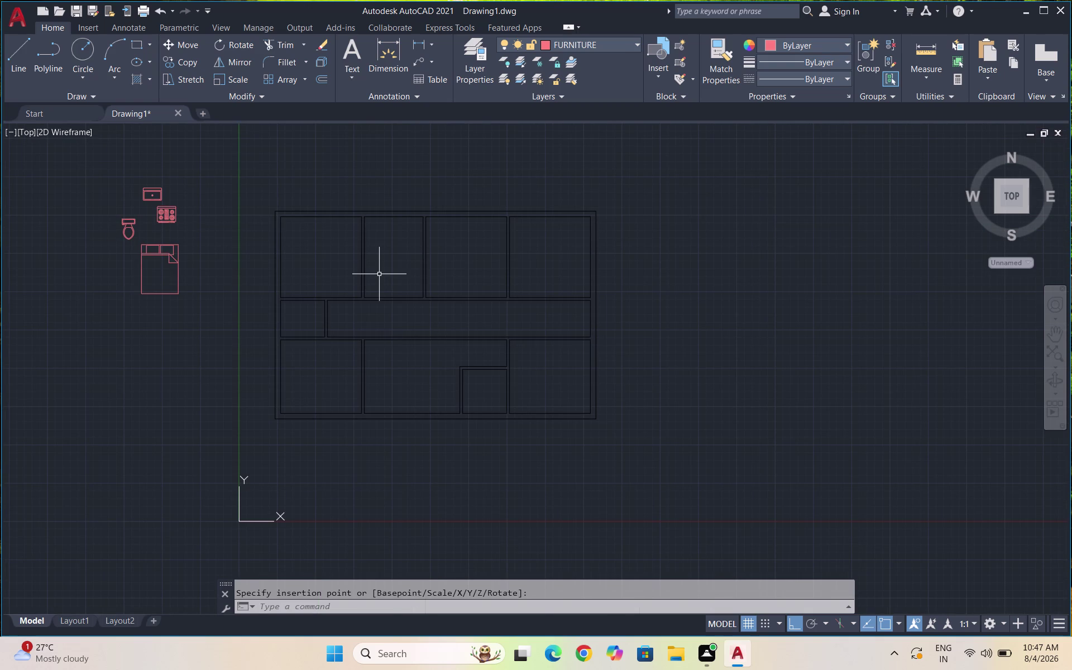
Place a Door - Imperial from the Architectural tool palette right of the floor plan.
text(TP)
key(Return)
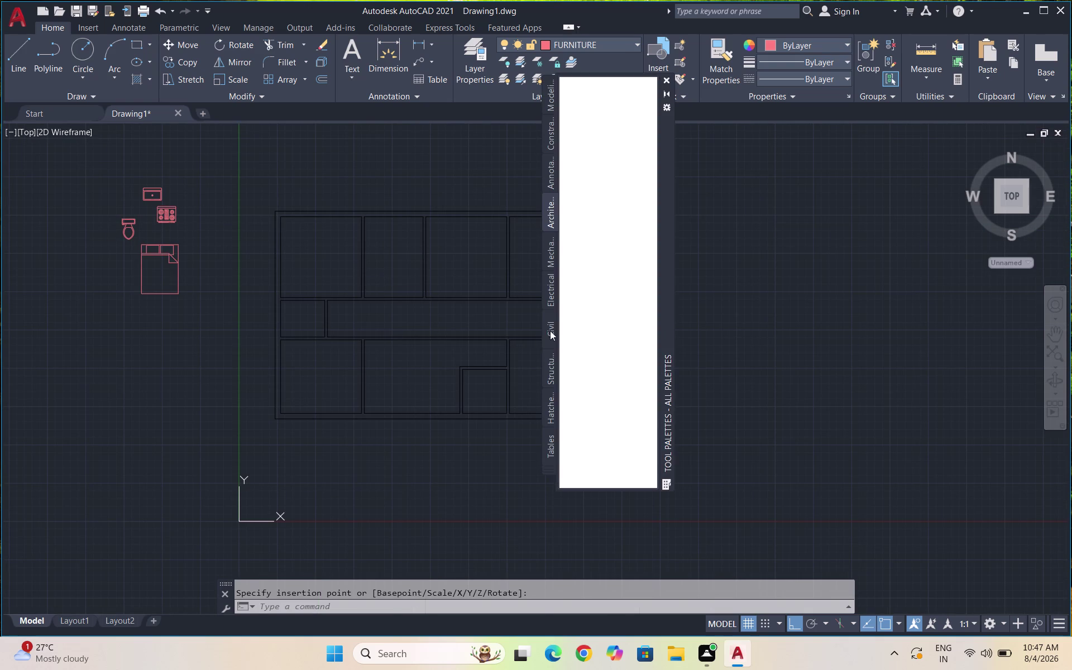
click(593, 112)
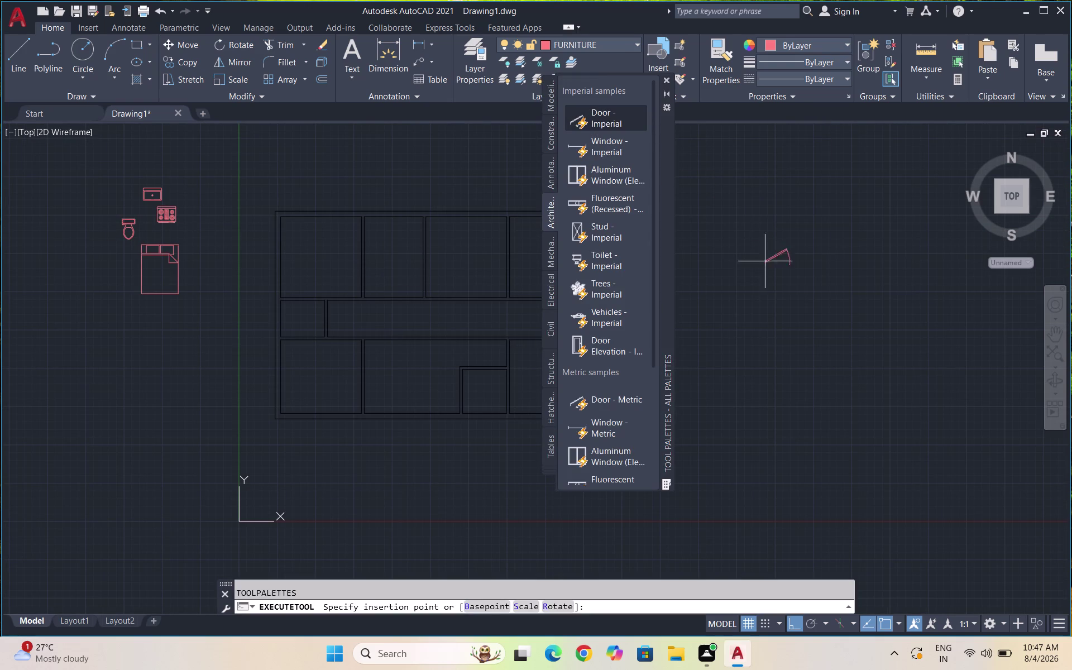
click(767, 268)
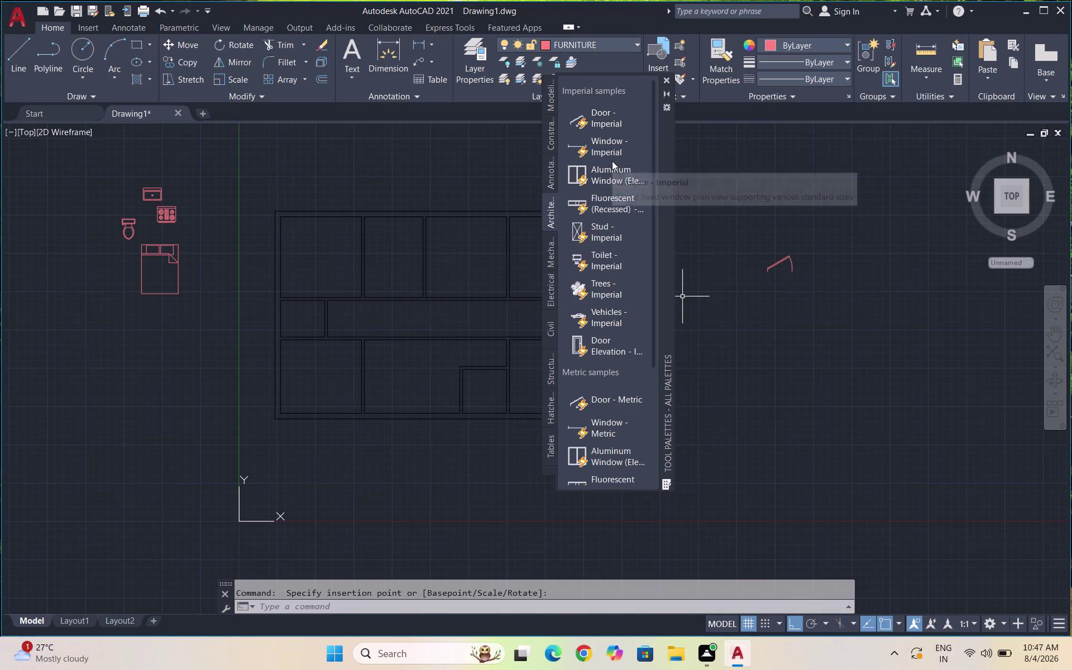
scroll(down, 3)
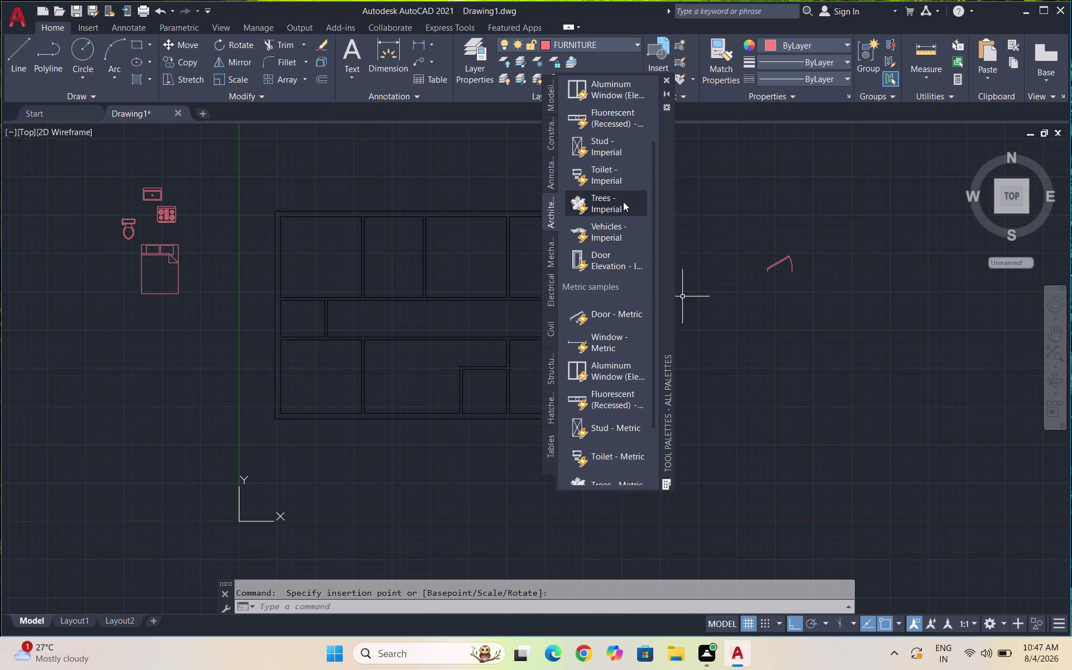
scroll(down, 3)
scroll(down, 3)
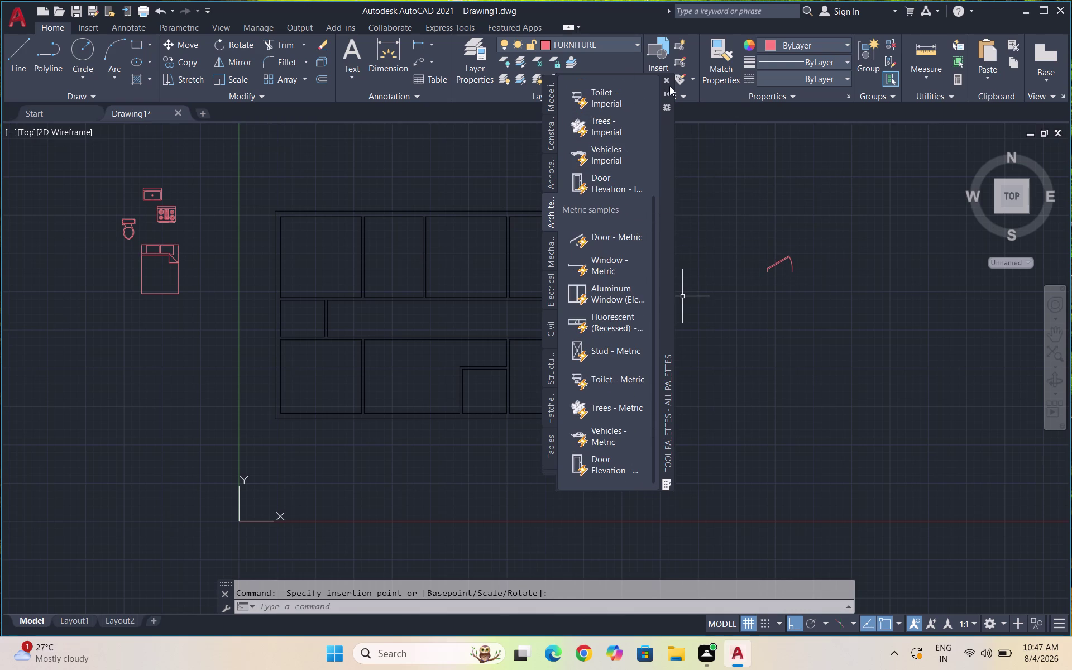
Close Tool Palettes and reopen DesignCenter with DC.
click(665, 83)
text(DC)
key(Return)
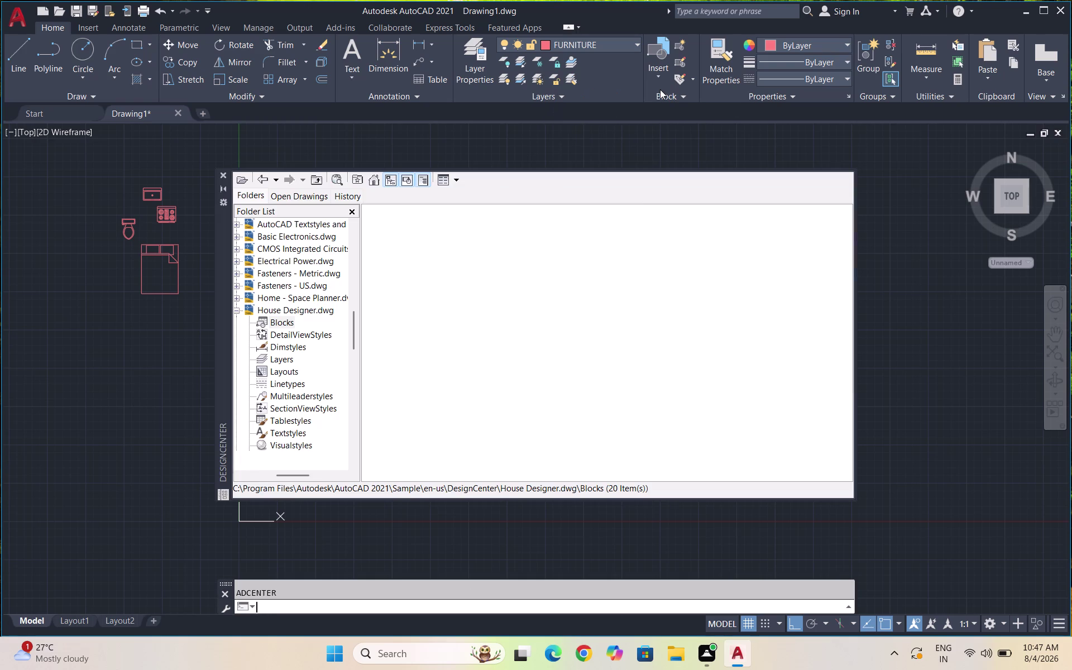
Place the House Designer 'Window - Wood Frame 36 in. Wide' block below the bed and close DesignCenter.
click(390, 323)
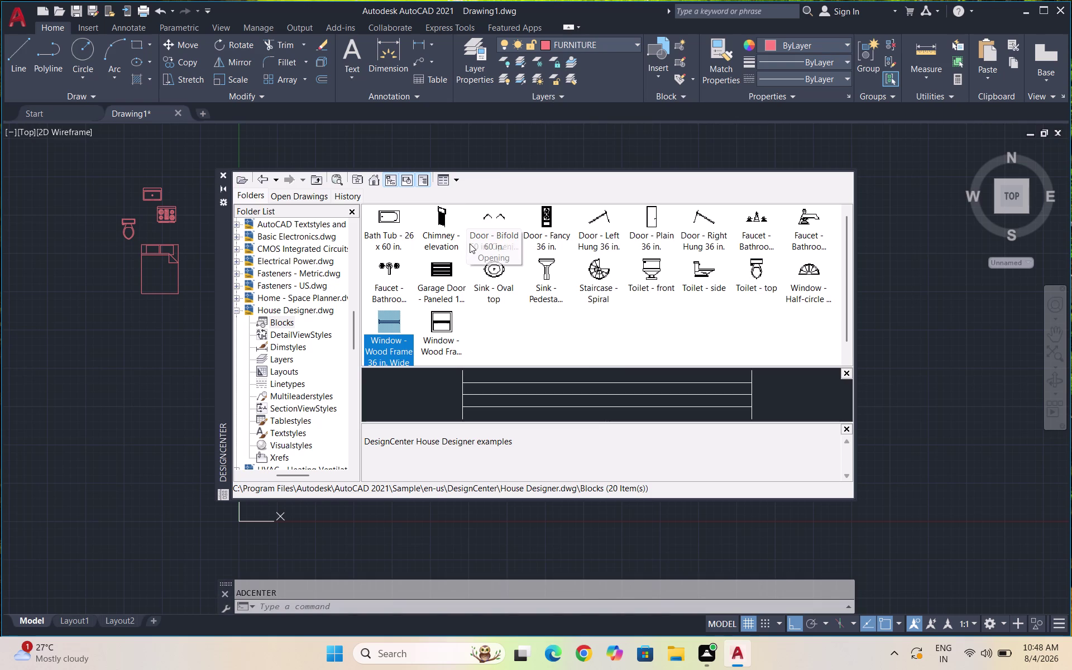
double_click(391, 327)
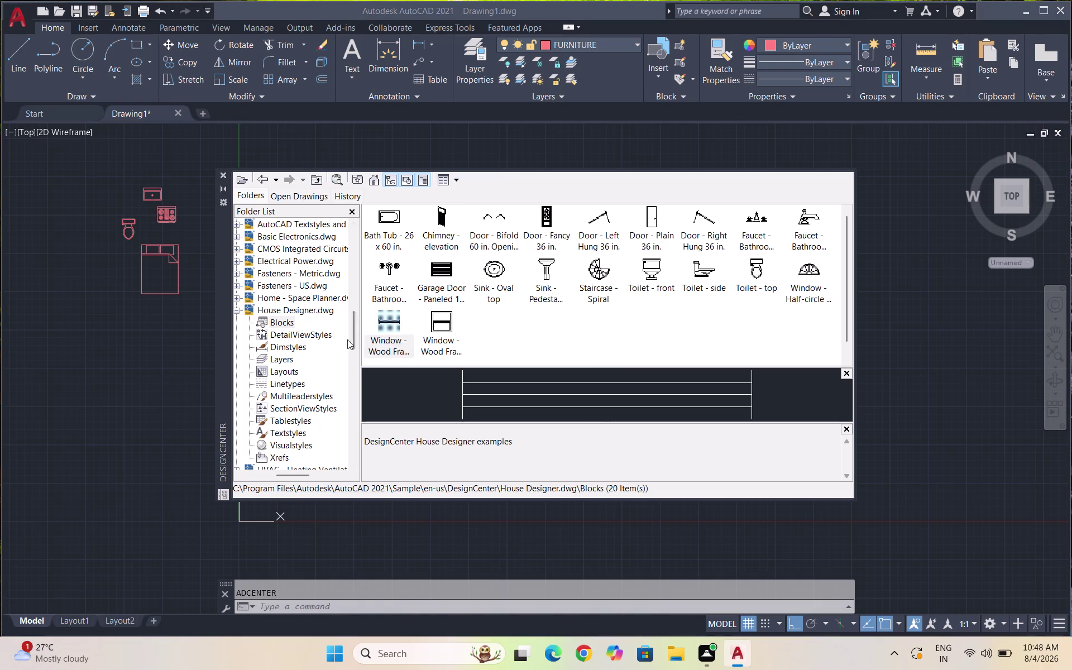
click(630, 415)
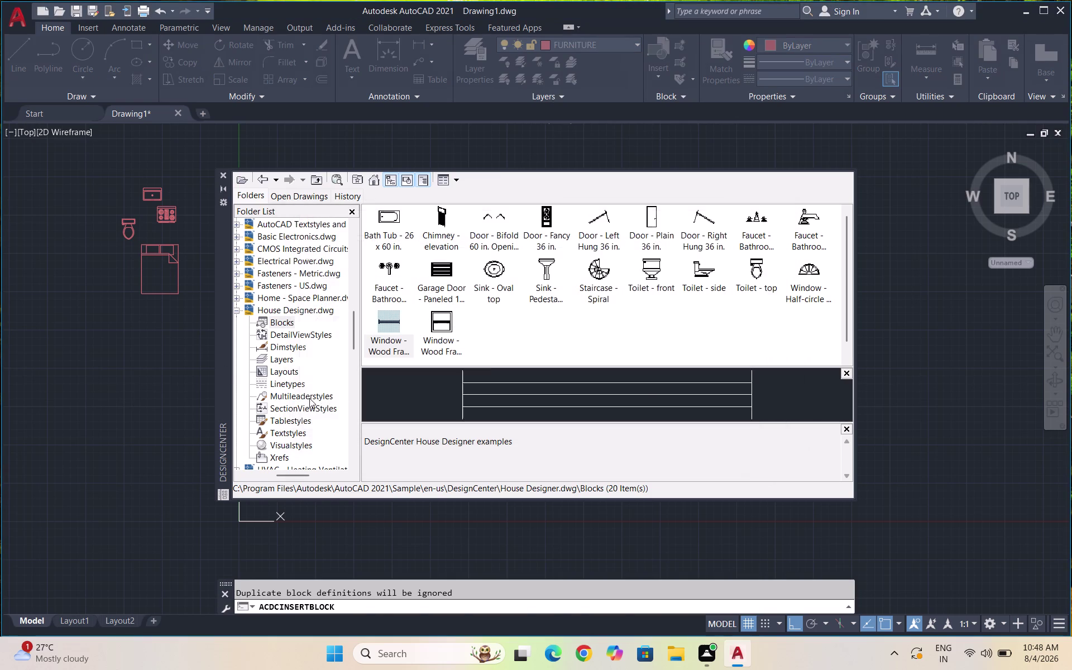
click(78, 359)
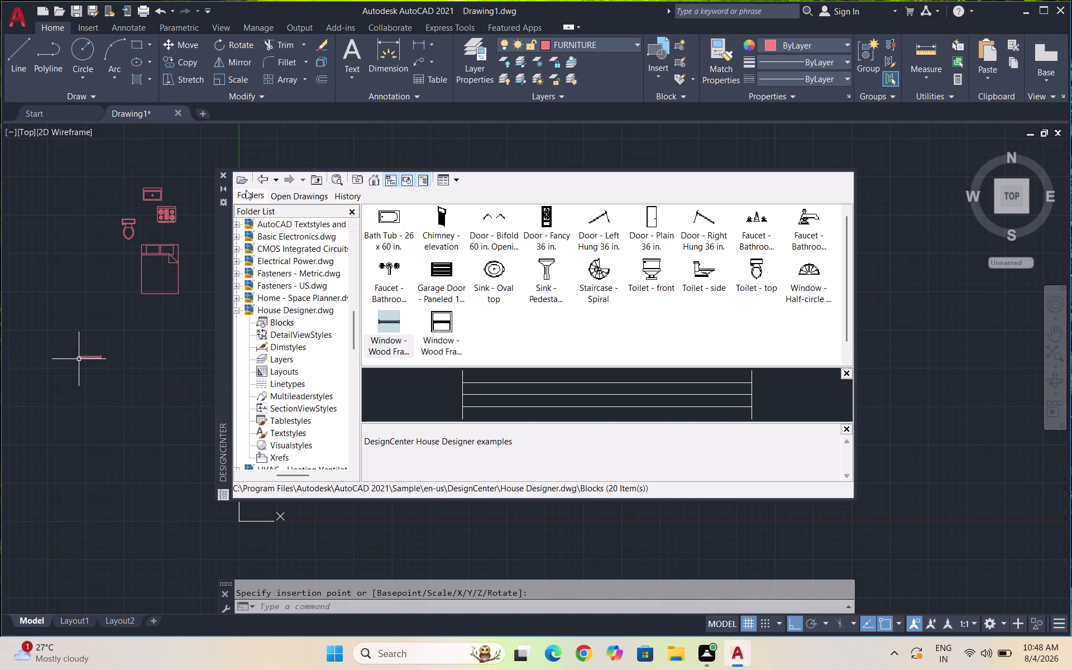
click(225, 174)
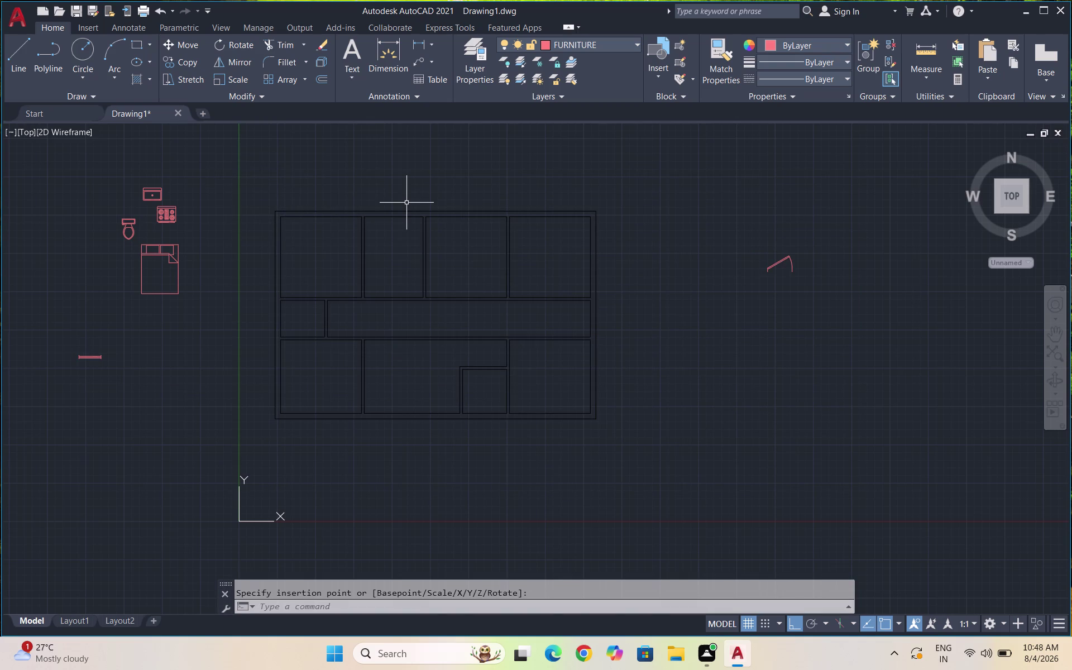